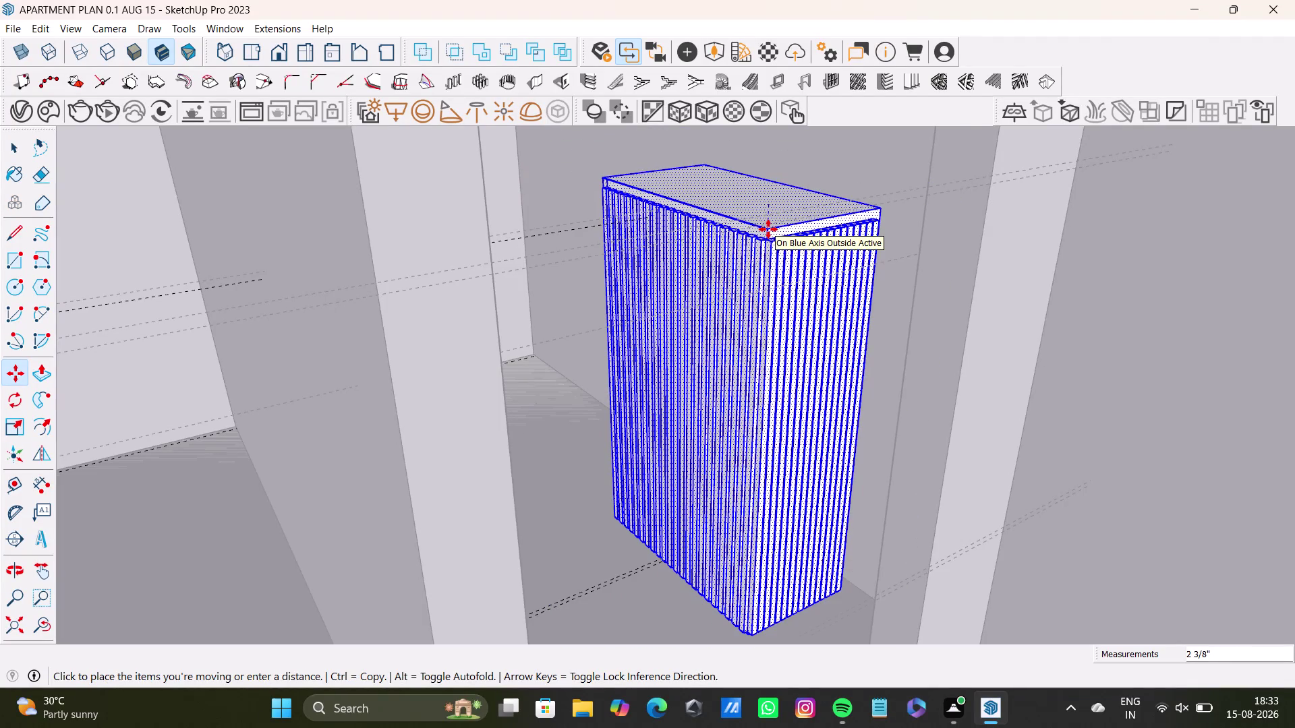
Set the block's height with a blue-axis move, then orbit to see its bottom corner.
key(Up)
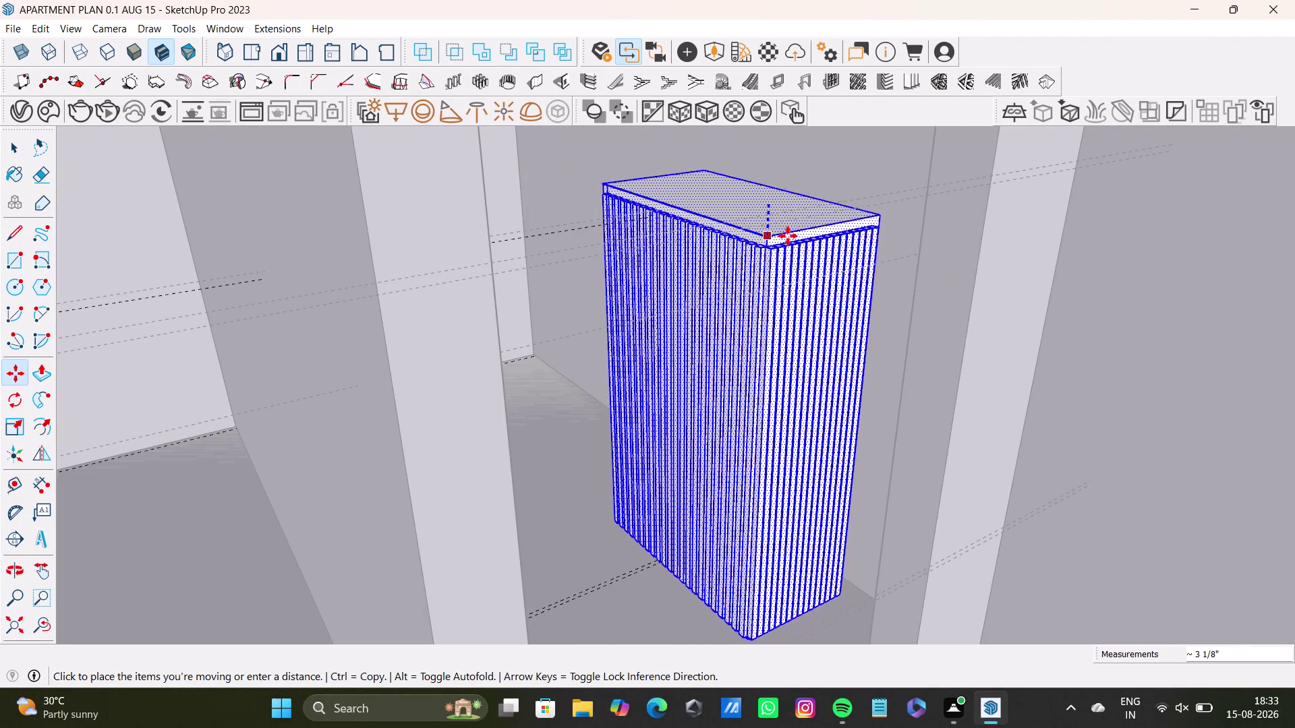
click(789, 248)
middle_drag(792, 342, 765, 583)
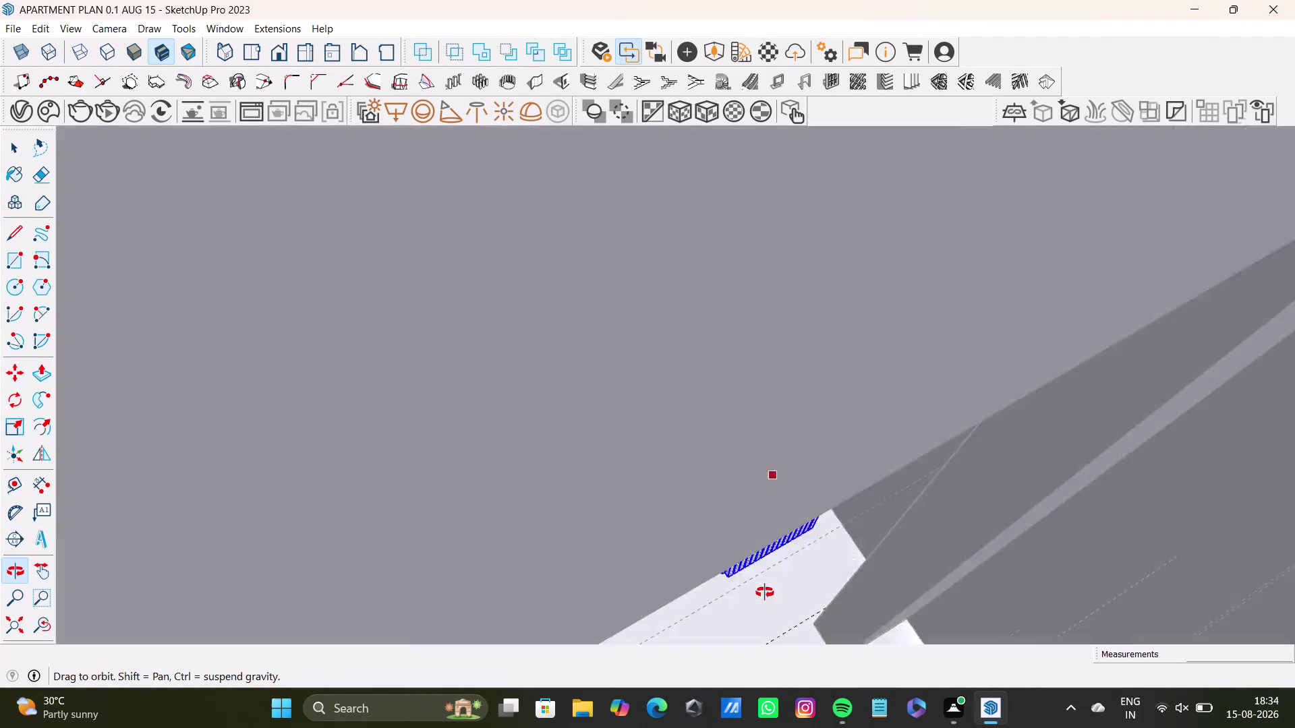
middle_drag(764, 583, 632, 679)
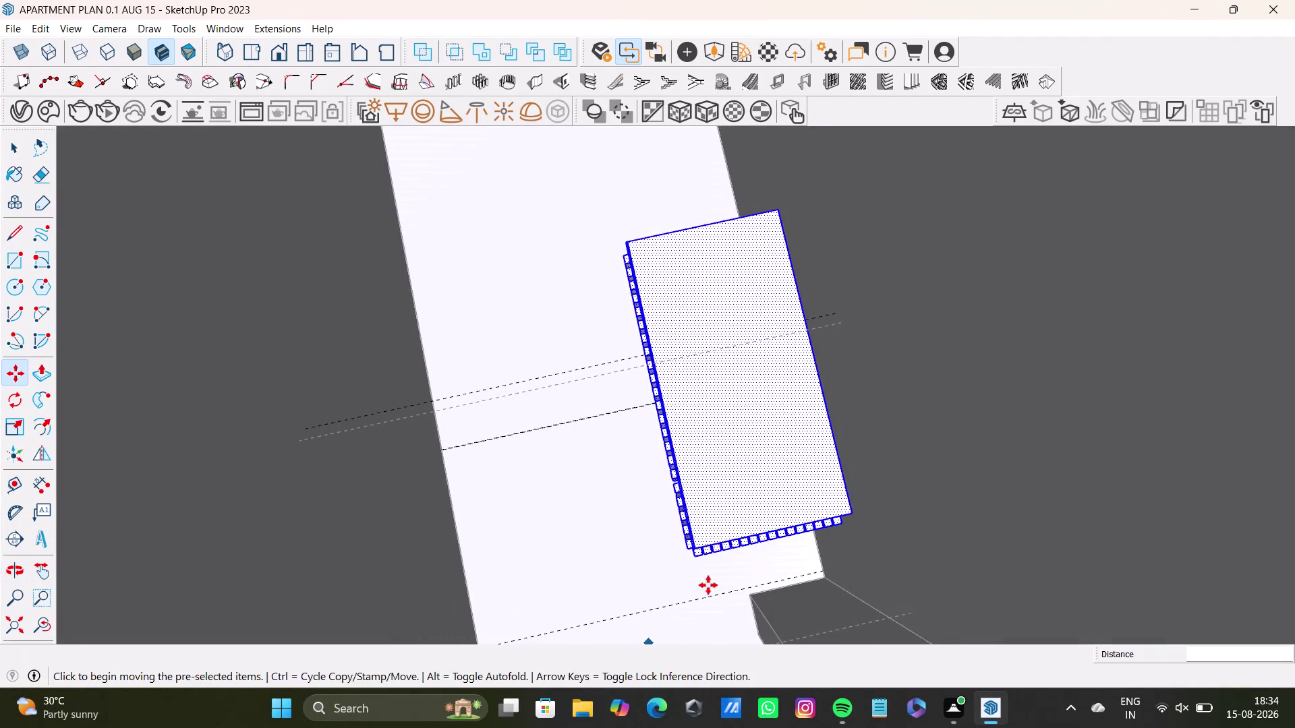
scroll(up, 3)
middle_drag(809, 458, 606, 399)
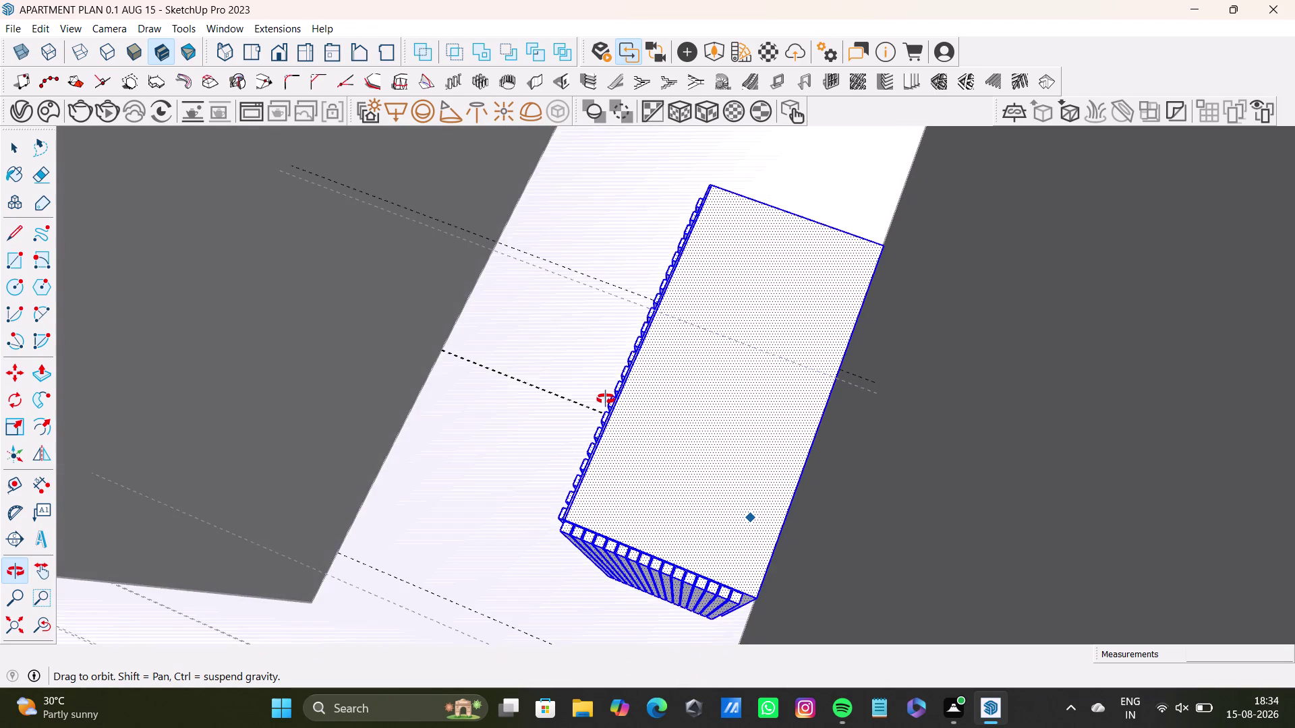
middle_drag(605, 399, 629, 458)
middle_drag(652, 441, 642, 313)
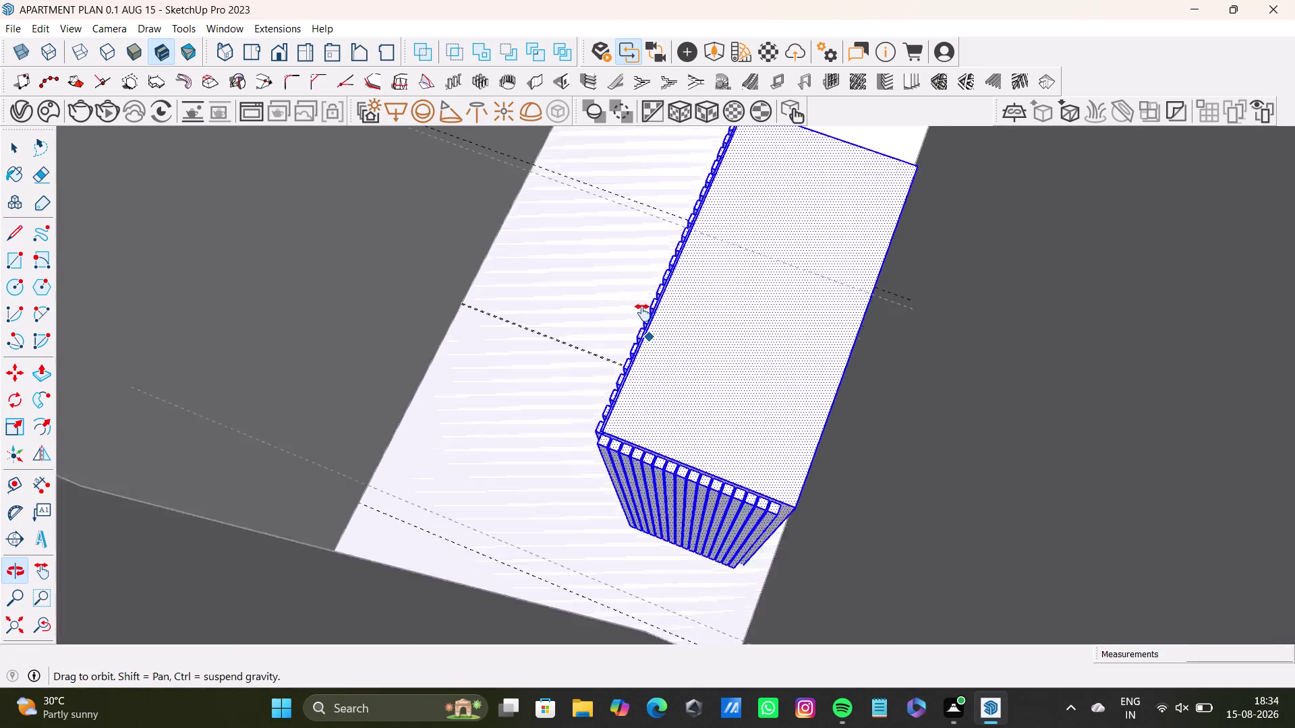
middle_drag(642, 314, 643, 311)
middle_drag(642, 312, 659, 412)
middle_drag(680, 333, 728, 466)
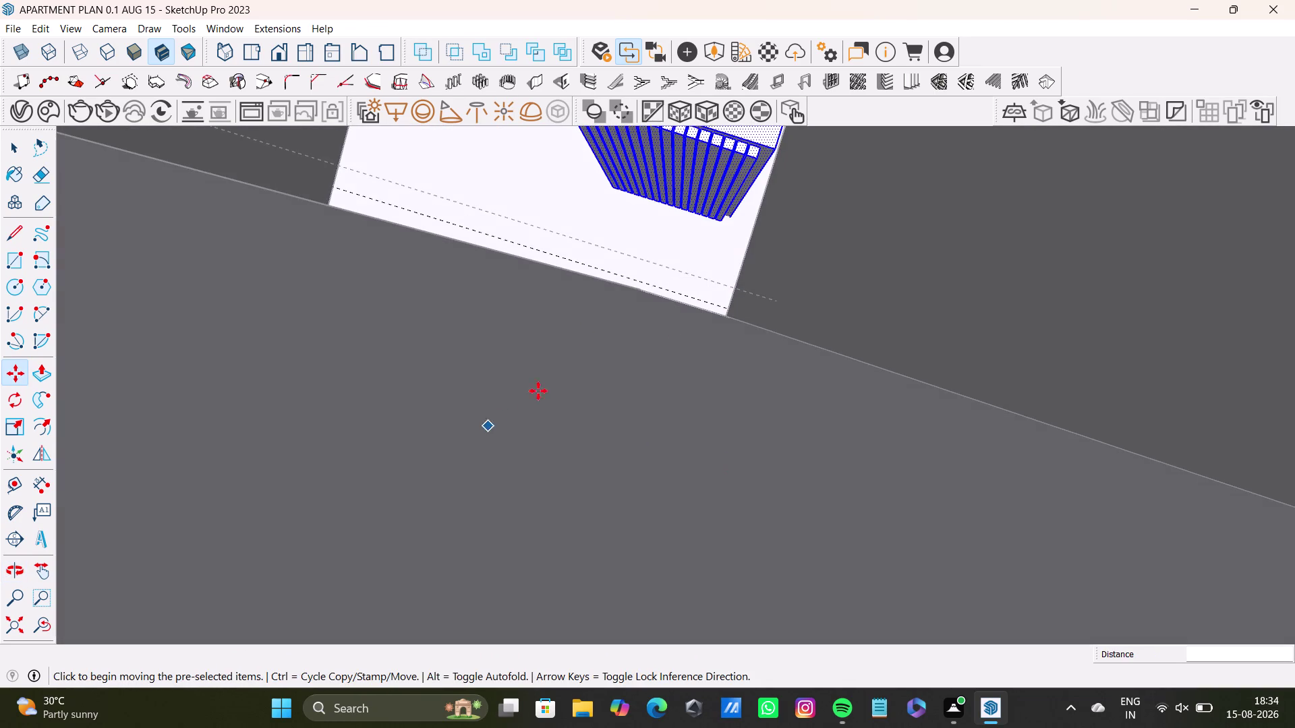
middle_drag(679, 247, 654, 327)
middle_drag(697, 297, 702, 335)
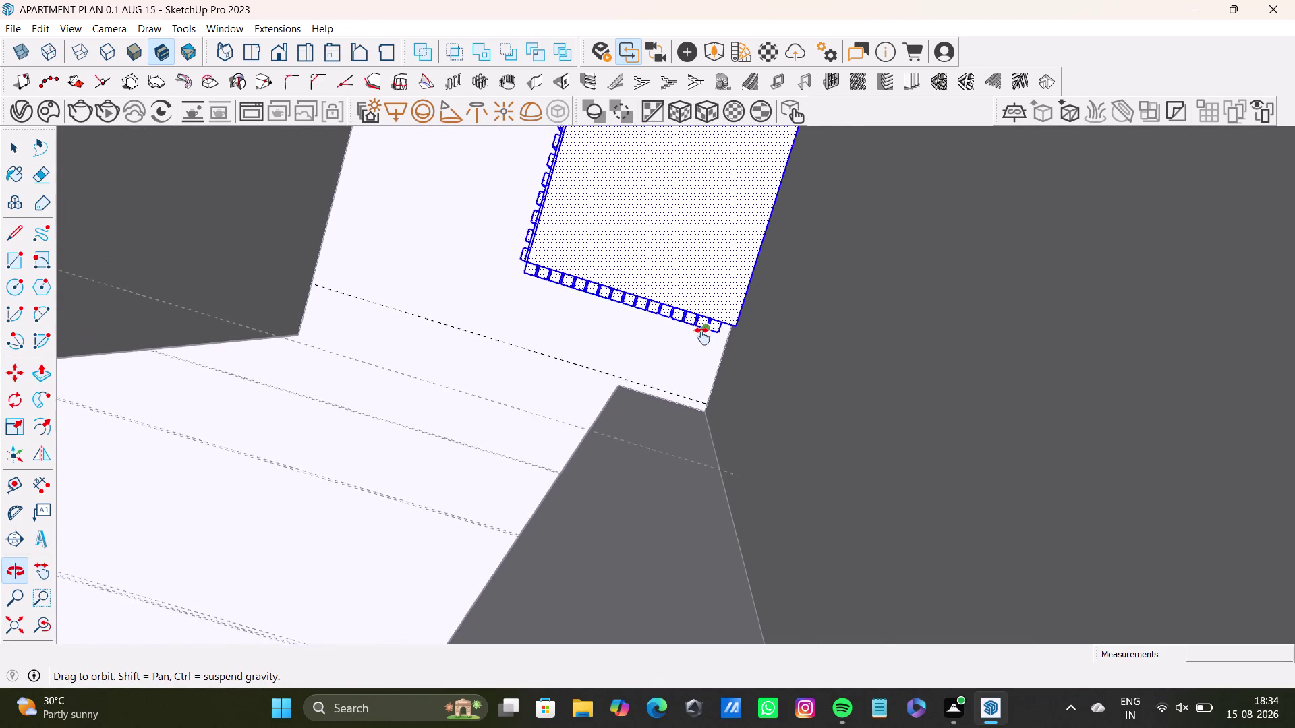
middle_drag(702, 334, 685, 375)
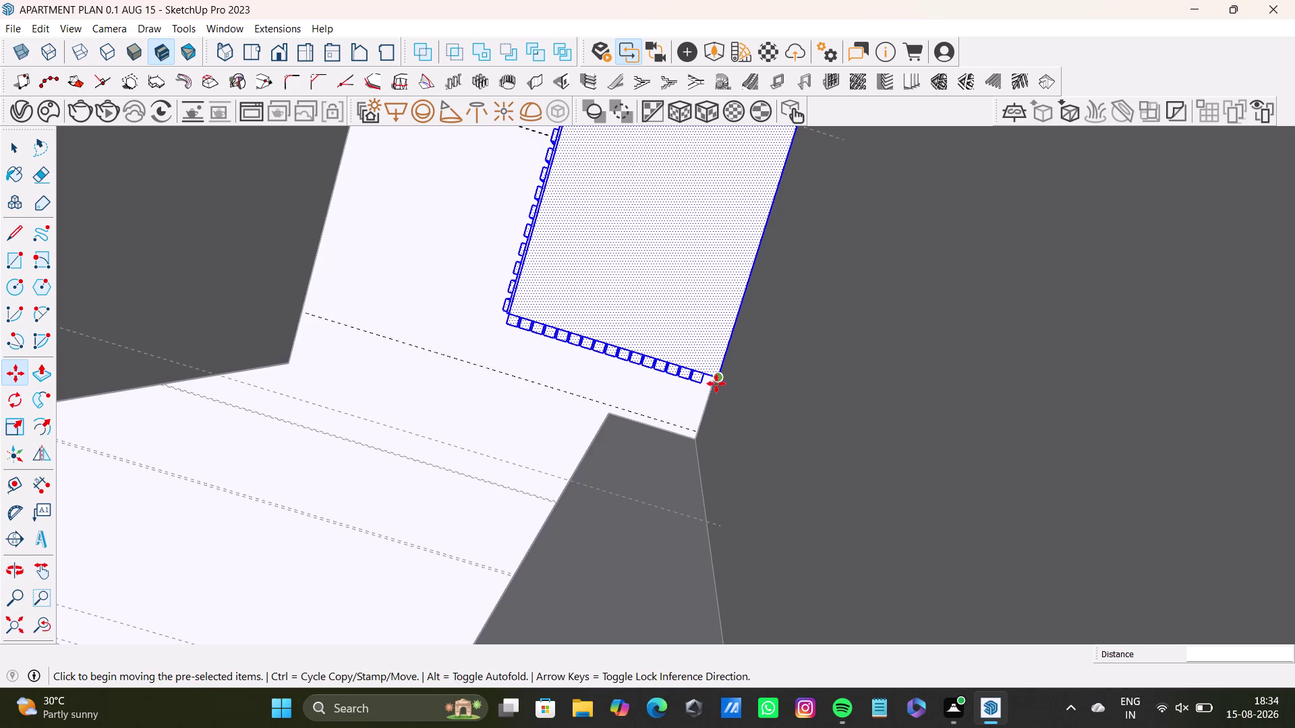
Move the block from its bottom corner onto the floor corner beside the wall.
key(m)
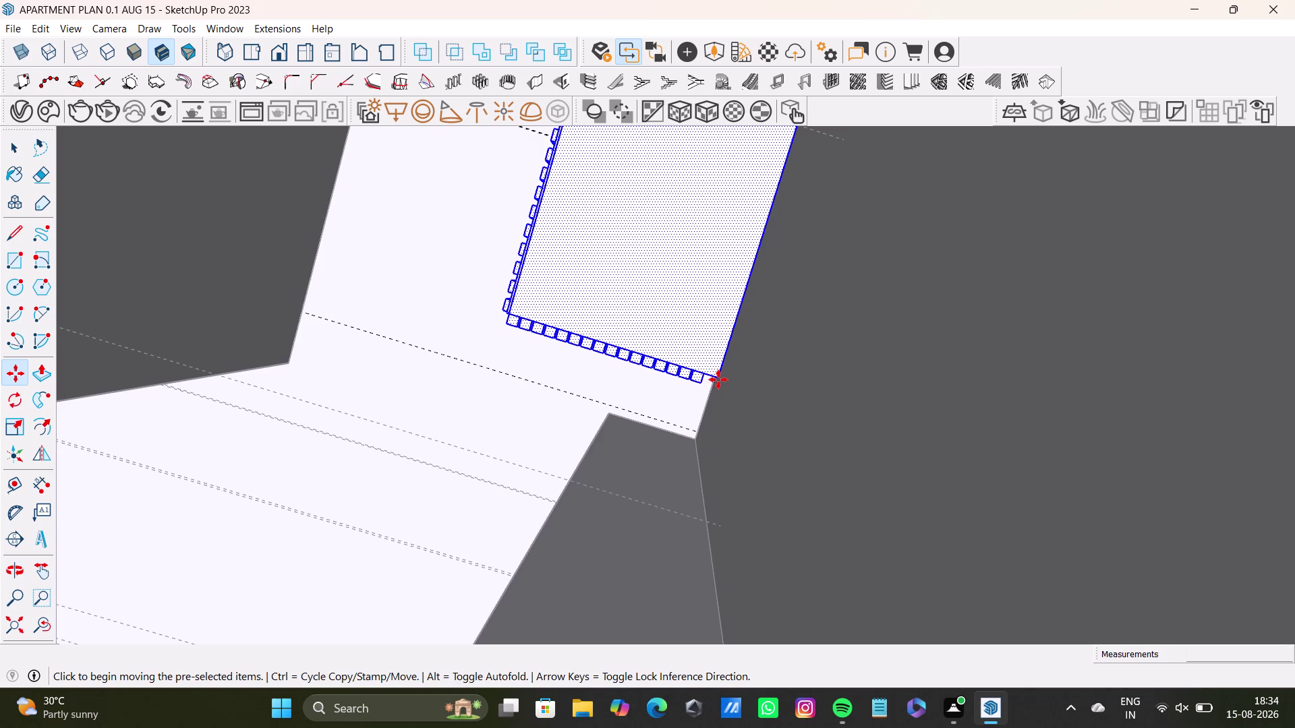
key(Right)
click(718, 380)
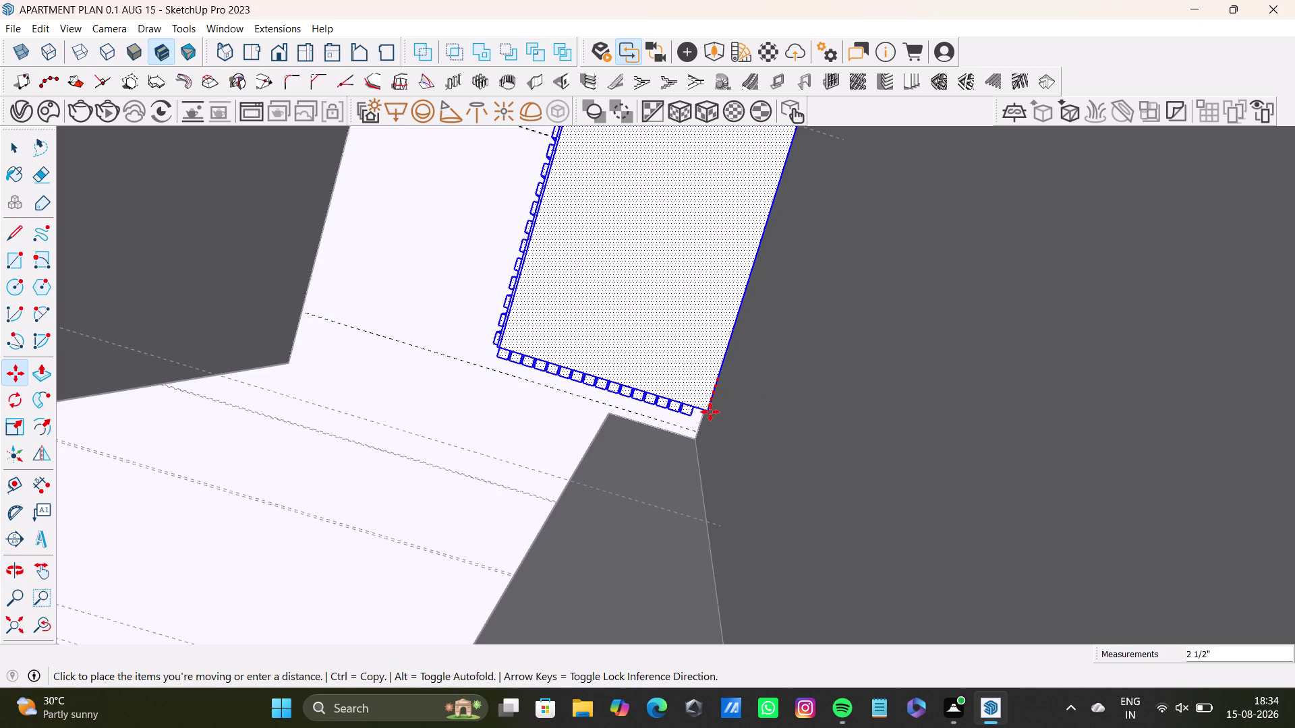
click(708, 435)
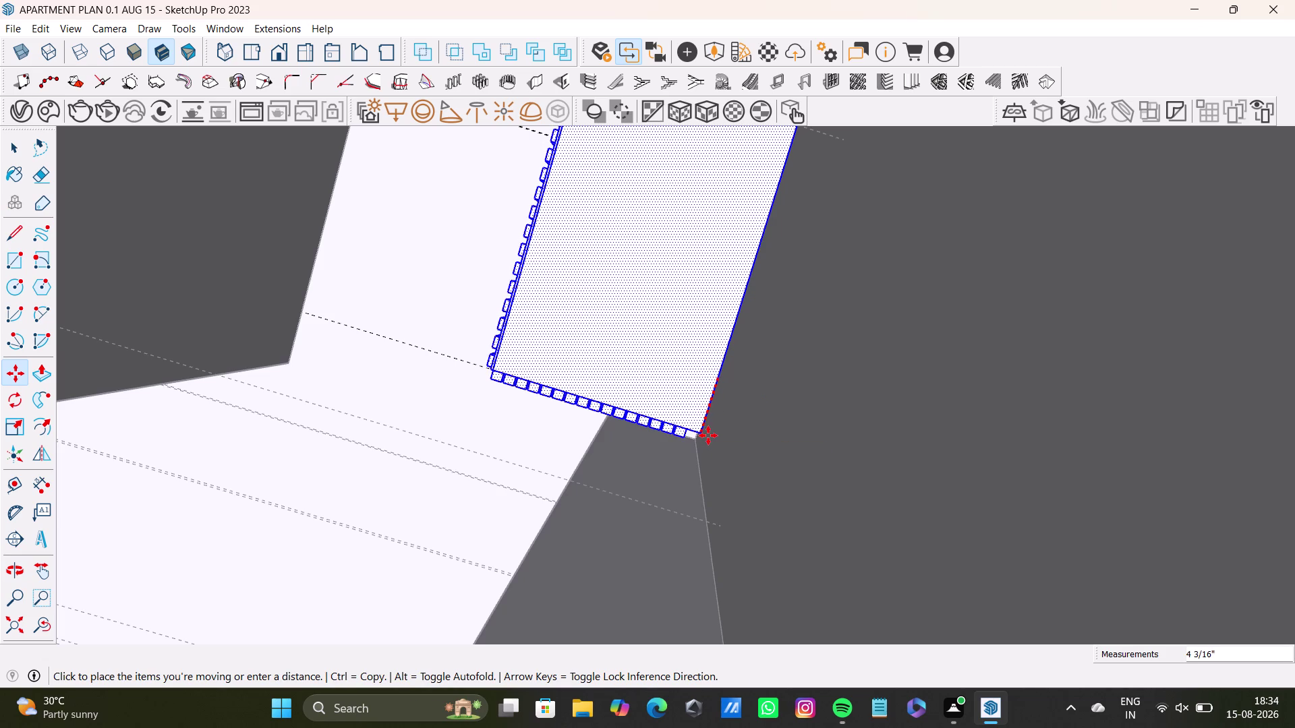
middle_drag(720, 418, 749, 367)
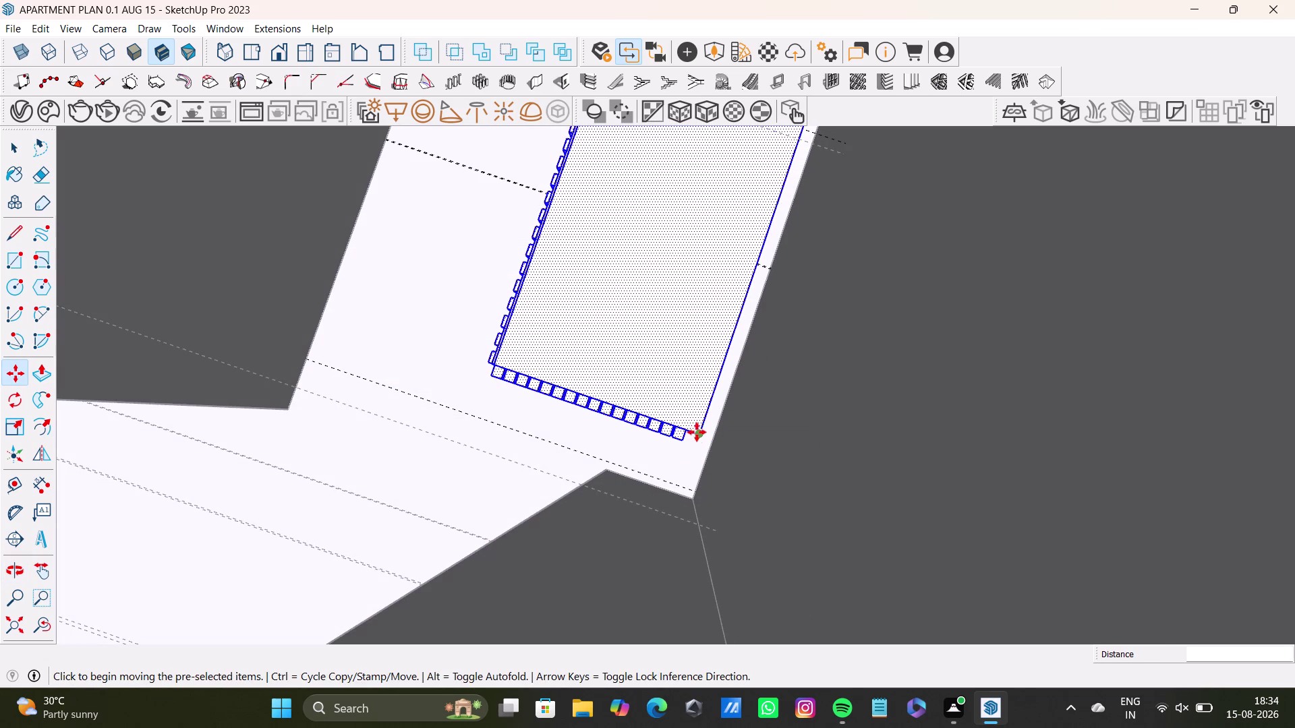
Drag the block further along the floor toward the wall corner and set it down.
drag(702, 436, 692, 481)
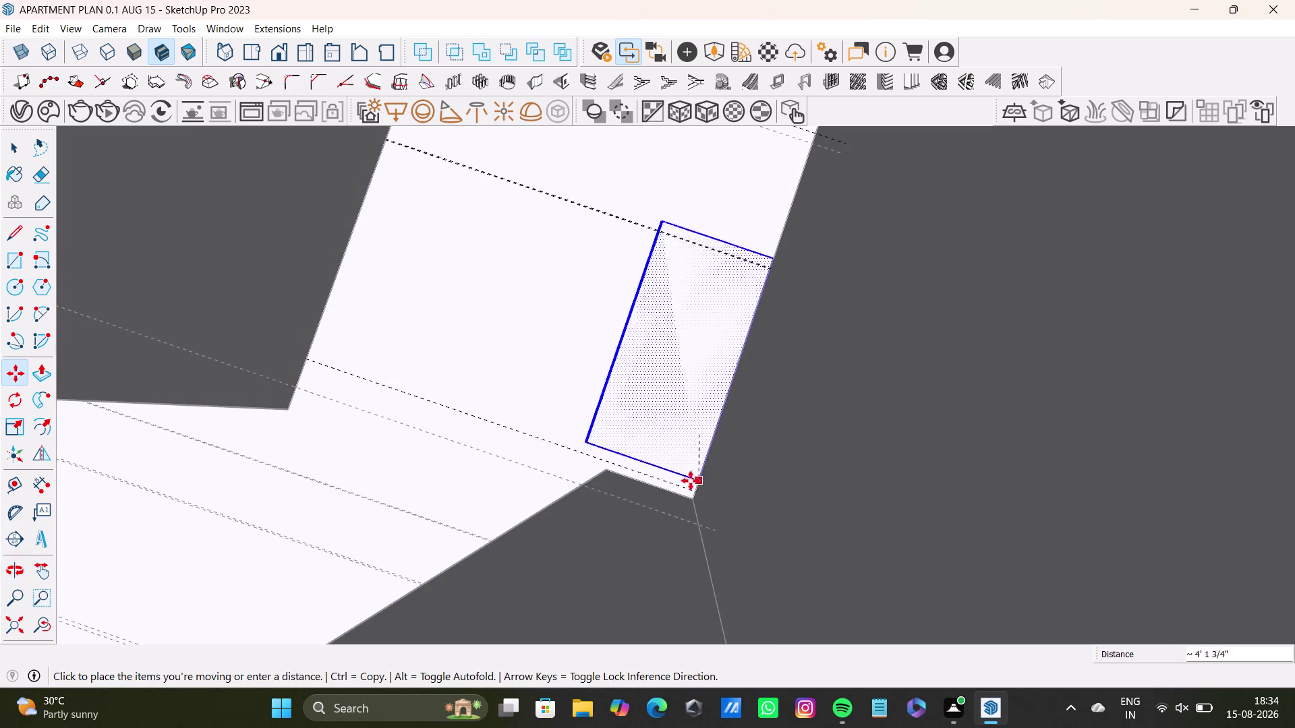
drag(692, 481, 690, 481)
middle_drag(694, 475, 879, 389)
middle_drag(605, 466, 825, 422)
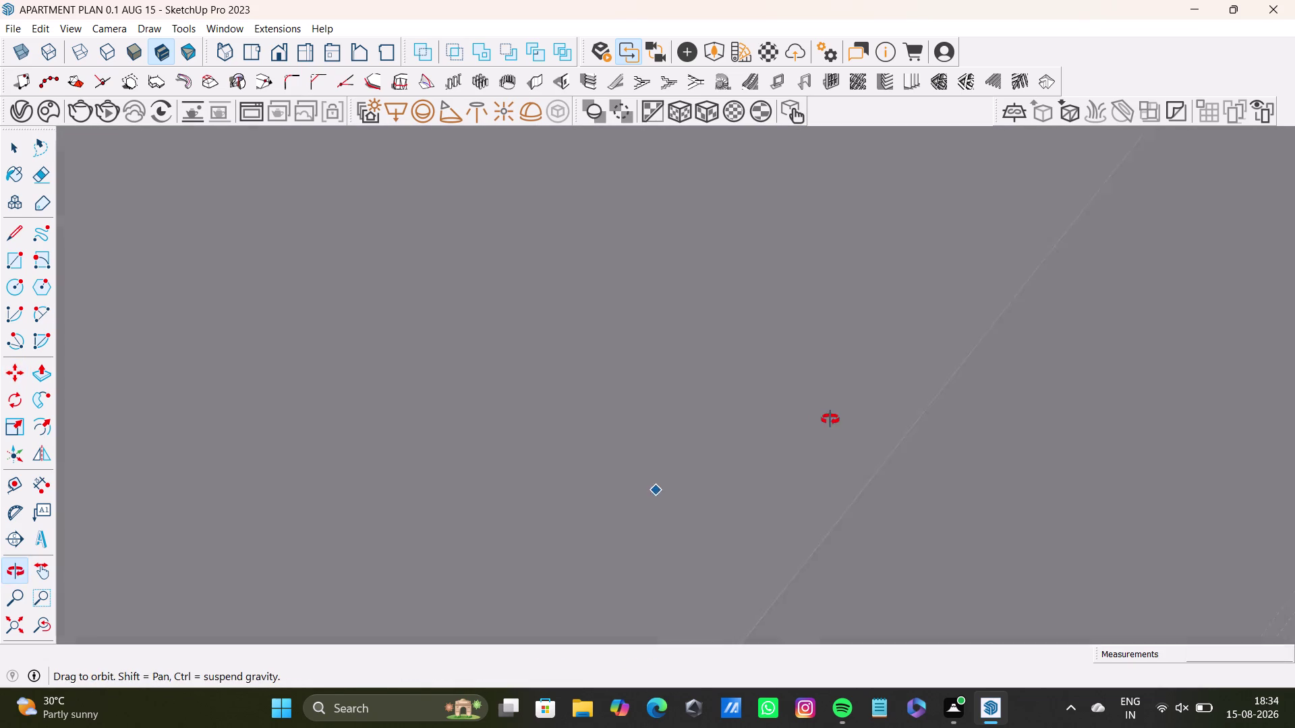
middle_drag(826, 422, 835, 417)
click(40, 620)
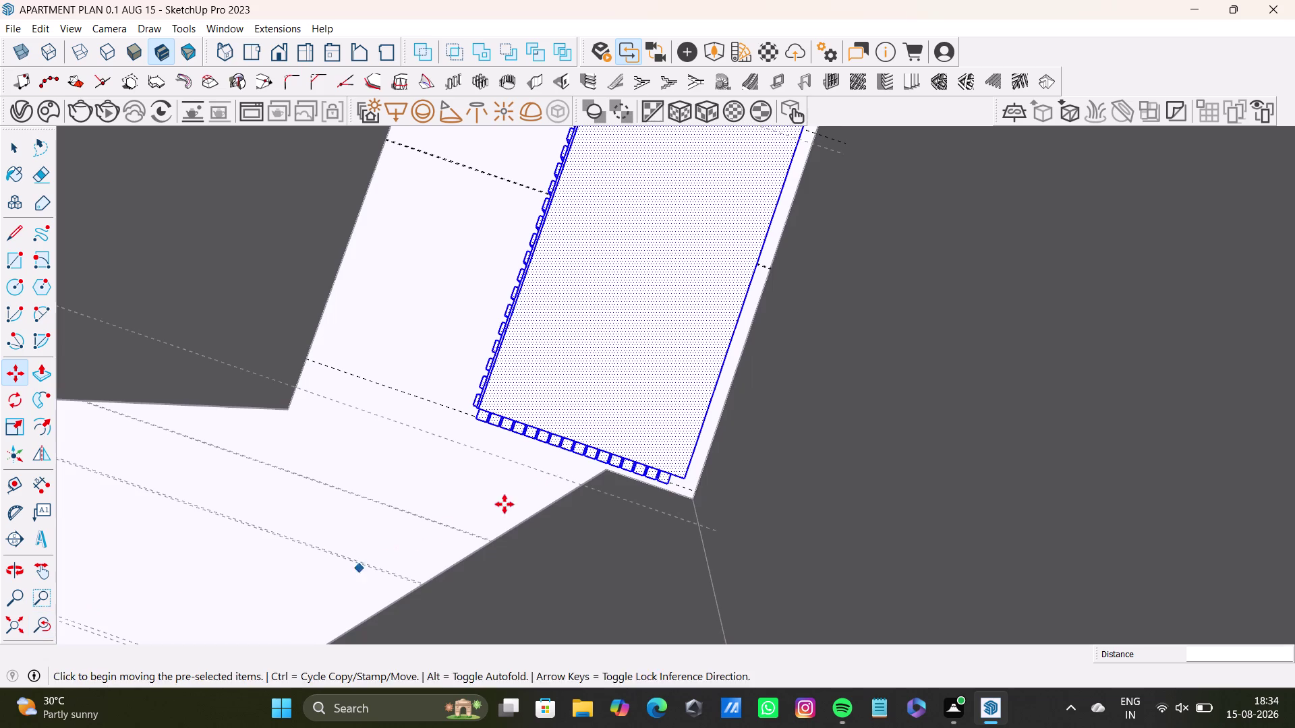
Move the block's corner to snap onto the wall edge endpoint.
middle_drag(567, 472, 954, 461)
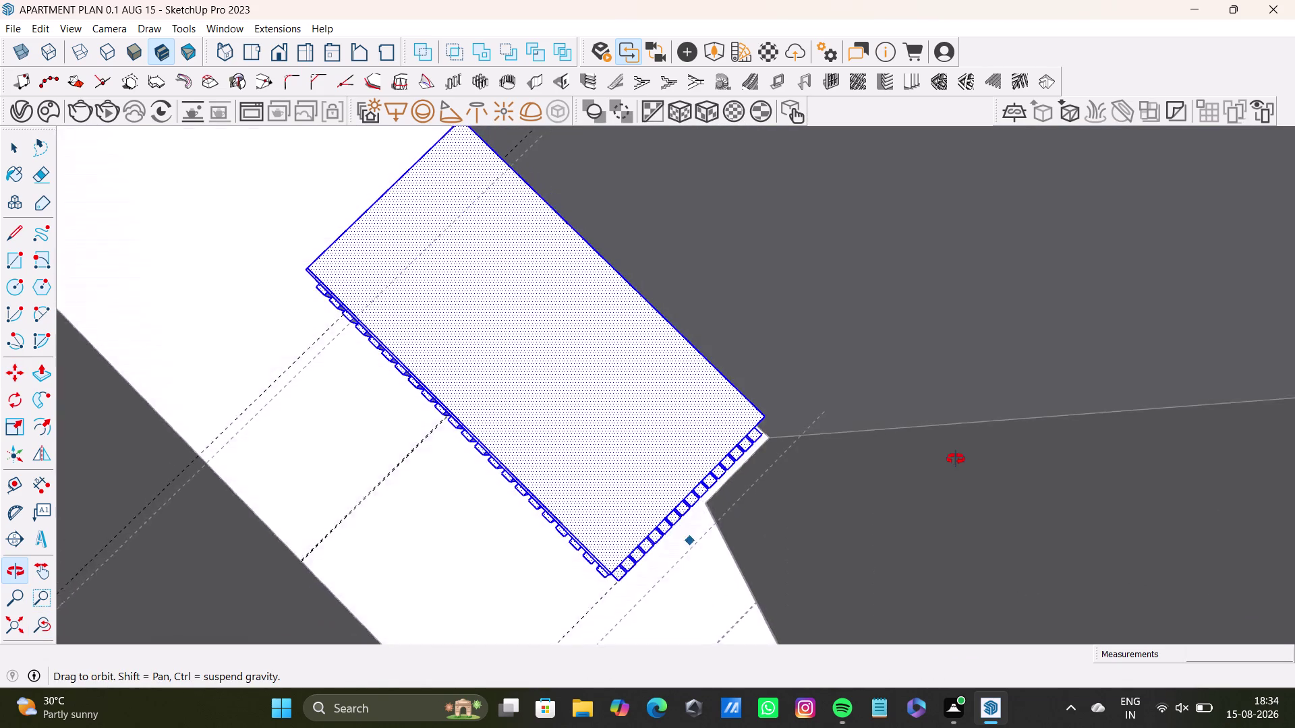
middle_drag(954, 461, 959, 453)
scroll(up, 3)
middle_drag(739, 448, 692, 495)
key(m)
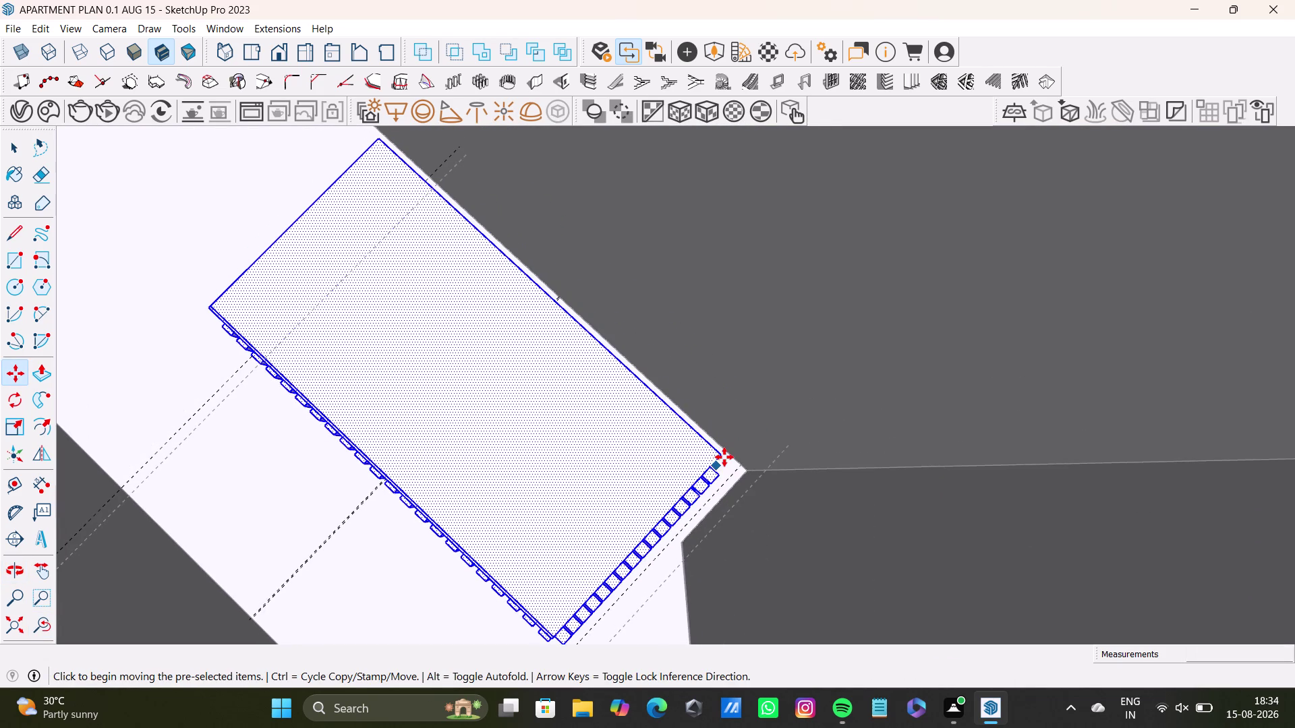
click(724, 457)
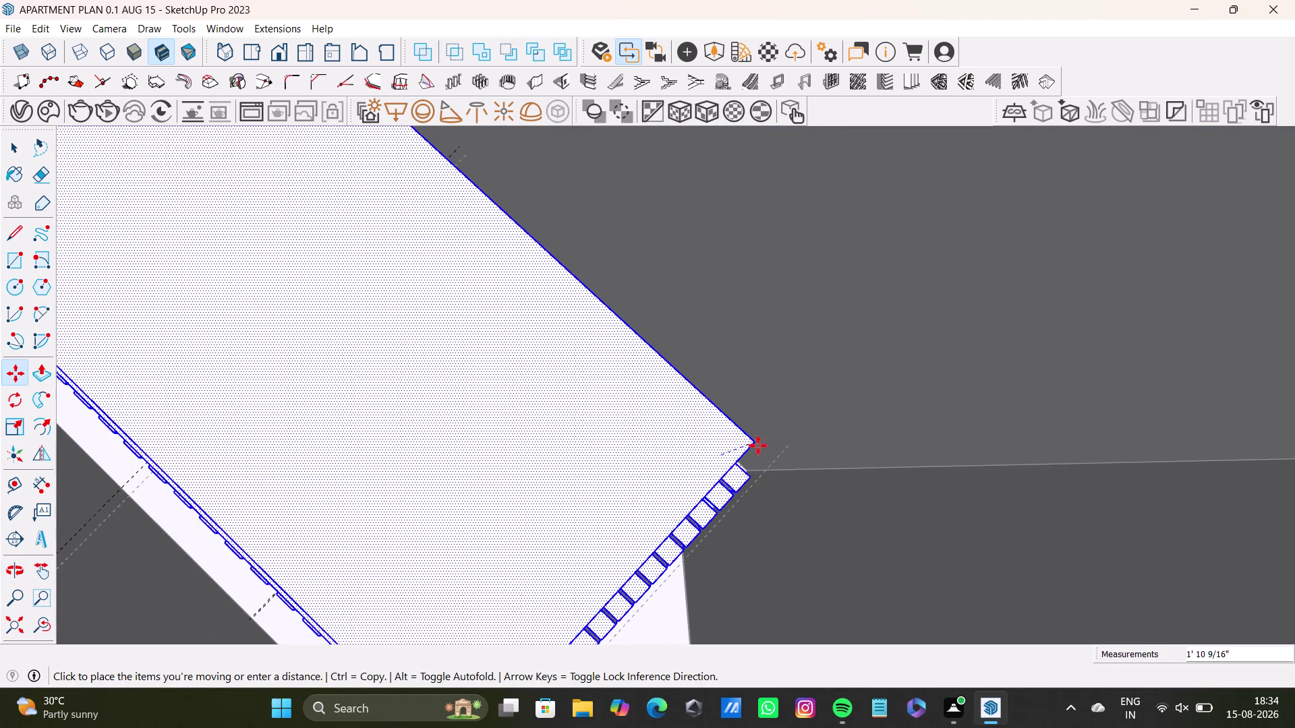
click(778, 450)
Orbit around the wall junction to check the block's alignment.
middle_drag(731, 503, 347, 428)
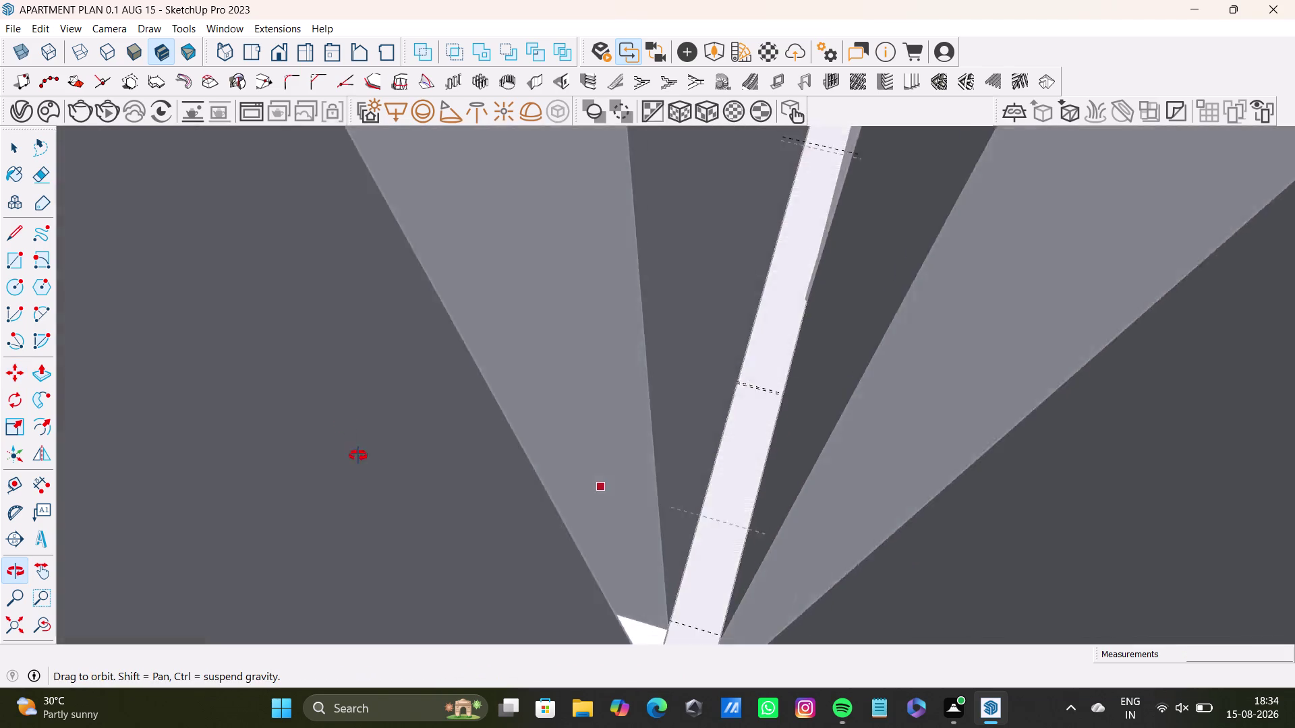
middle_drag(346, 428, 416, 598)
scroll(up, 3)
middle_drag(681, 477, 669, 476)
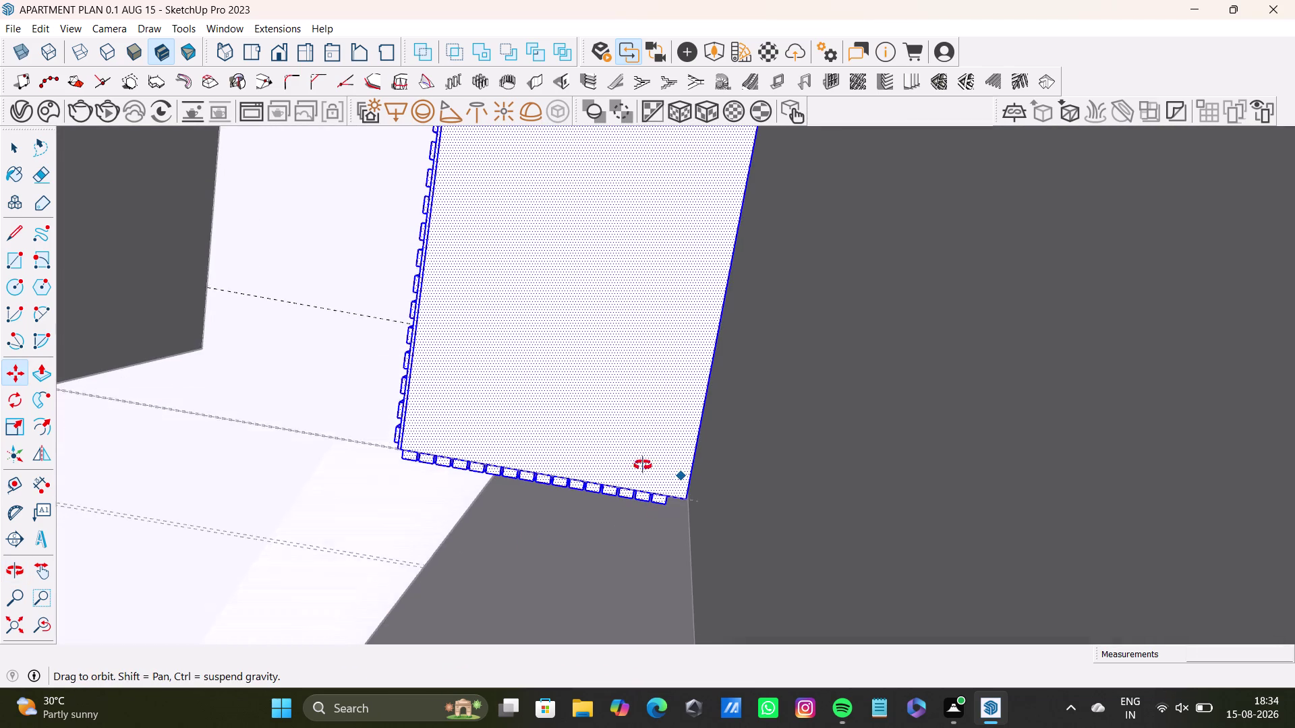
middle_drag(669, 476, 467, 432)
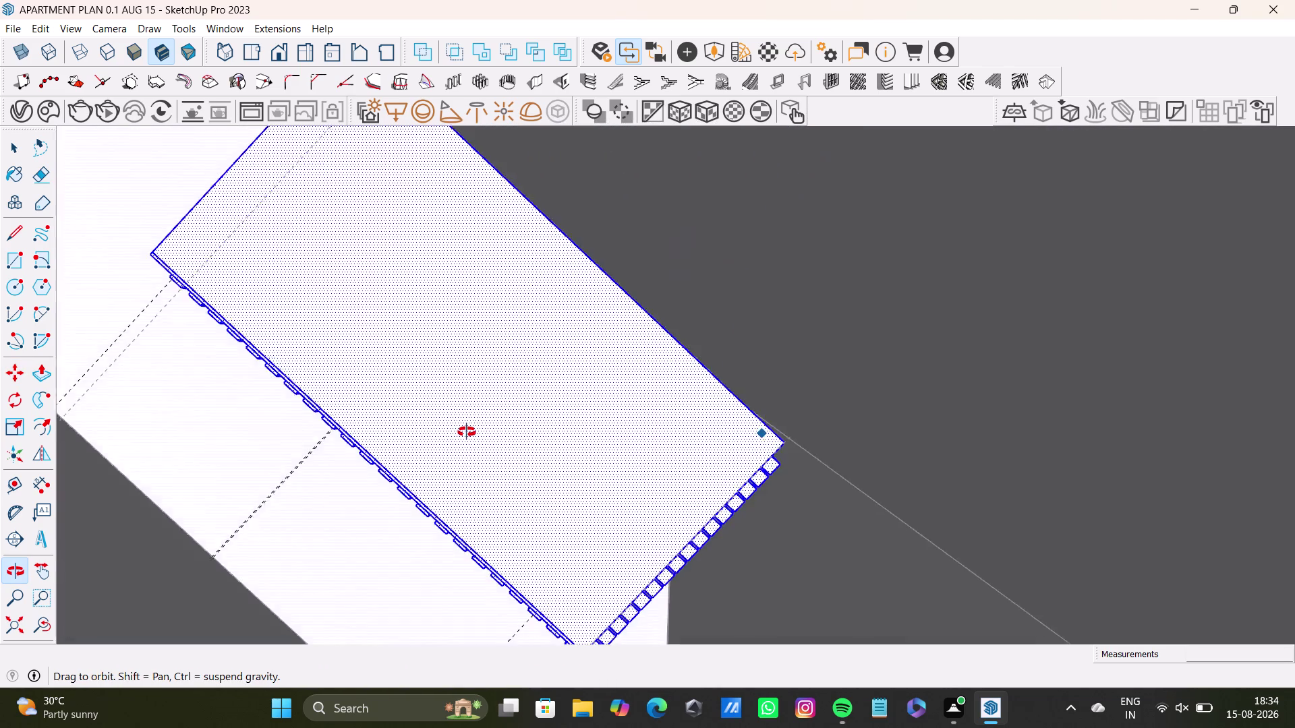
middle_drag(467, 433, 467, 406)
scroll(up, 3)
middle_drag(704, 448, 643, 499)
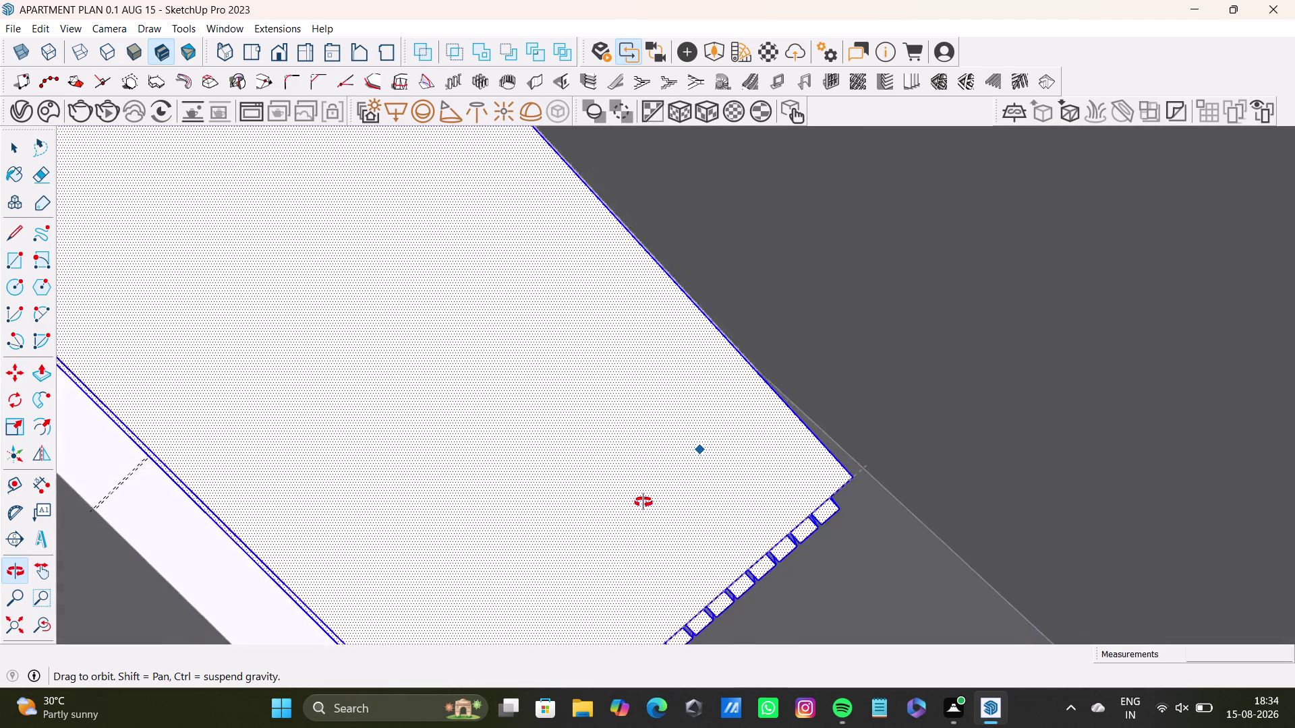
middle_drag(643, 499, 643, 510)
scroll(left, 3)
scroll(down, 3)
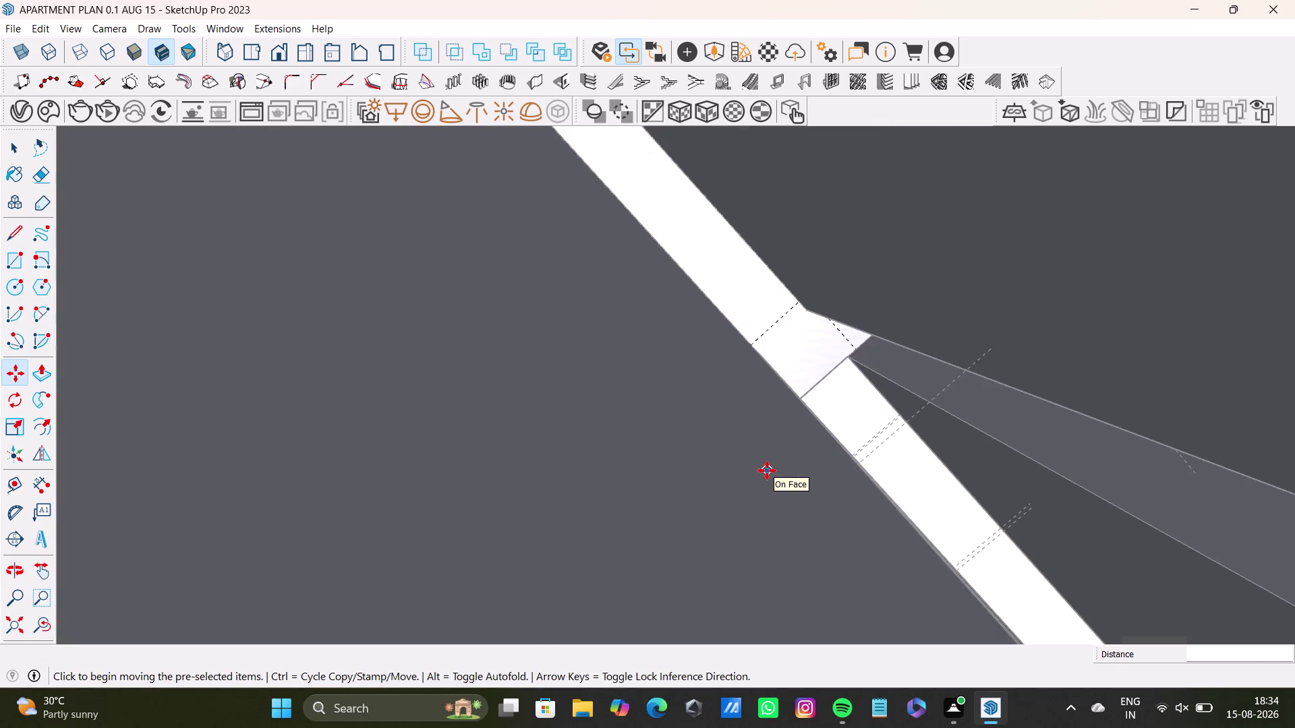
click(44, 626)
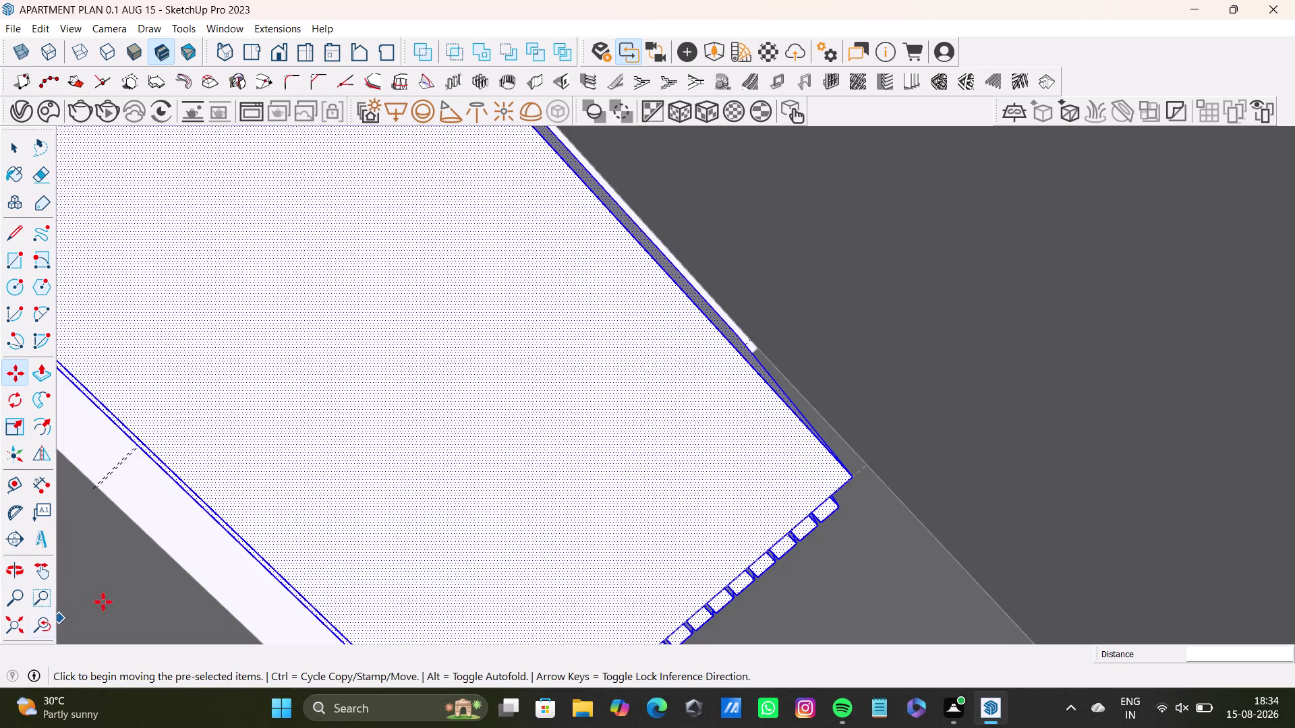
Pick up the block by its corner and place it along the inferred axis.
key(m)
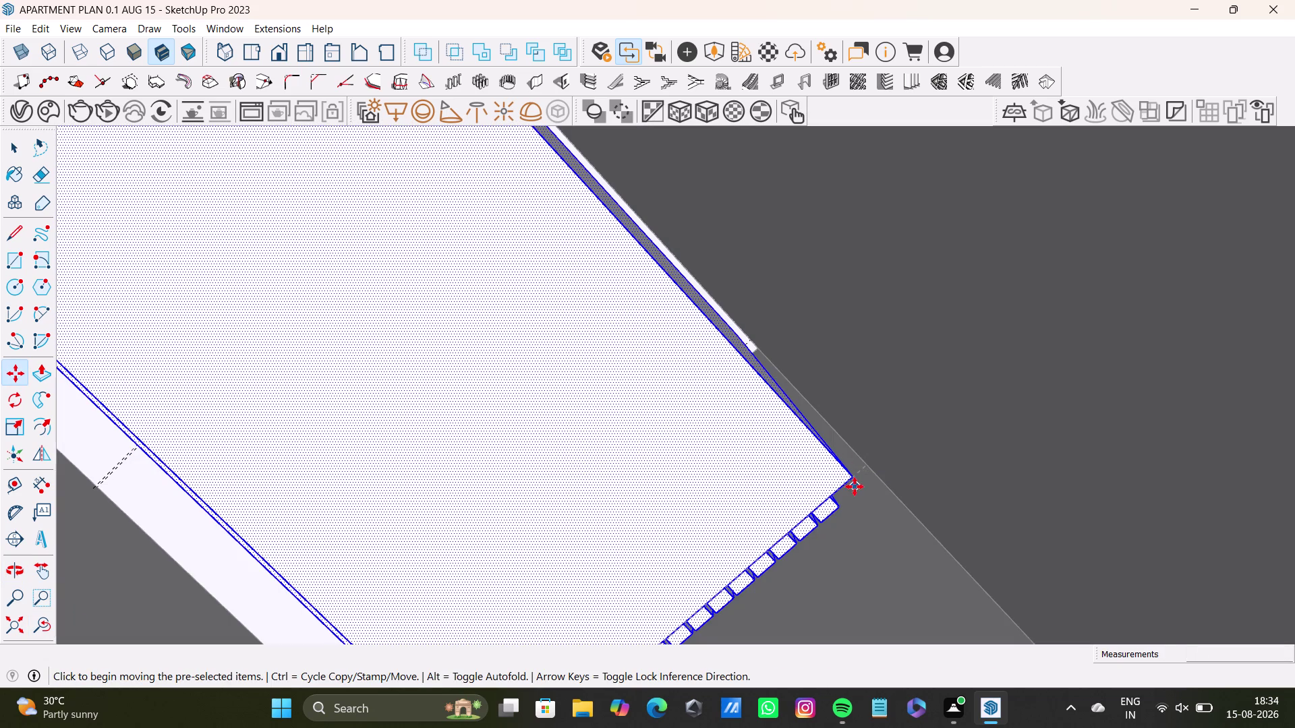
key(Up)
click(855, 482)
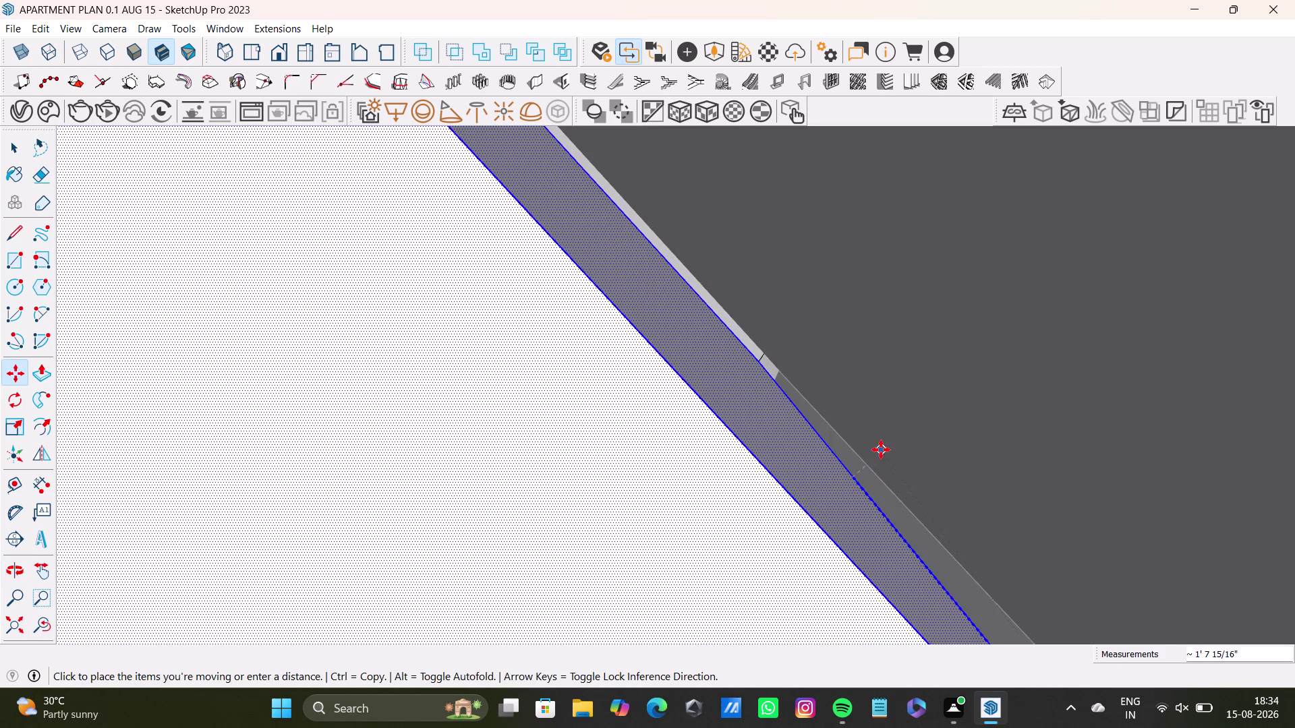
key(Right)
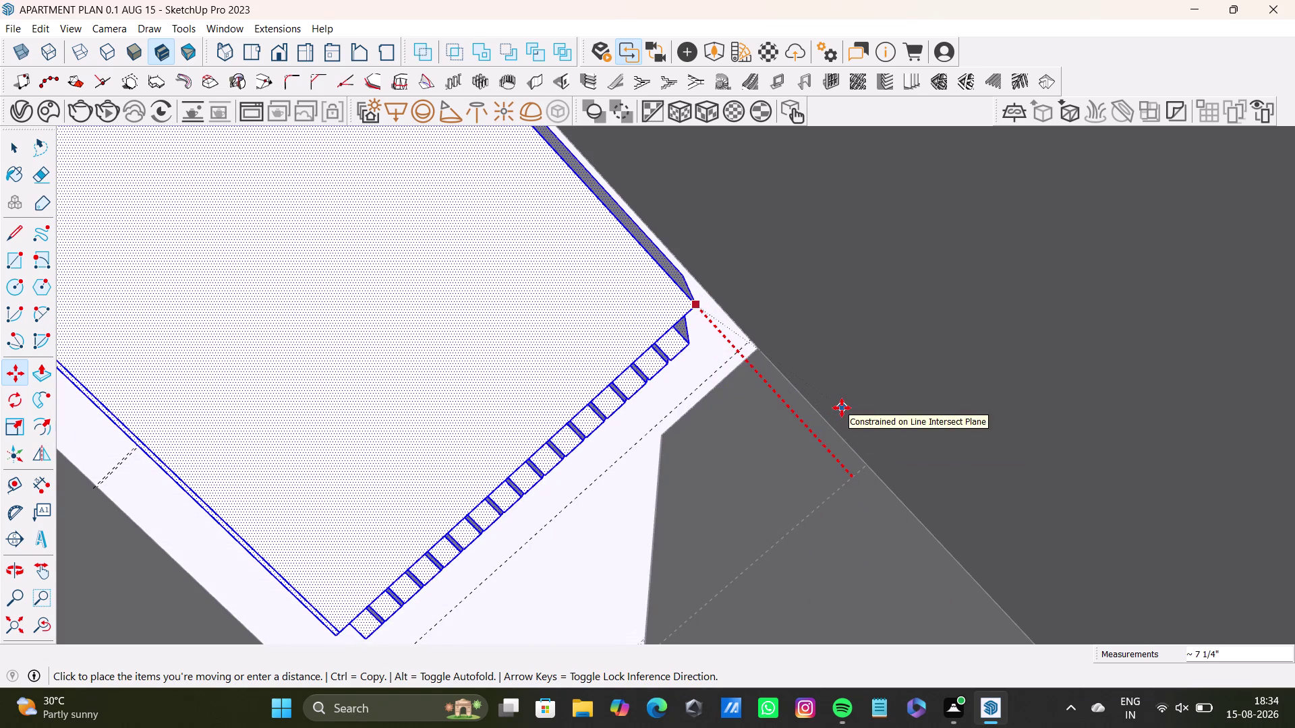
key(Left)
click(848, 398)
scroll(down, 3)
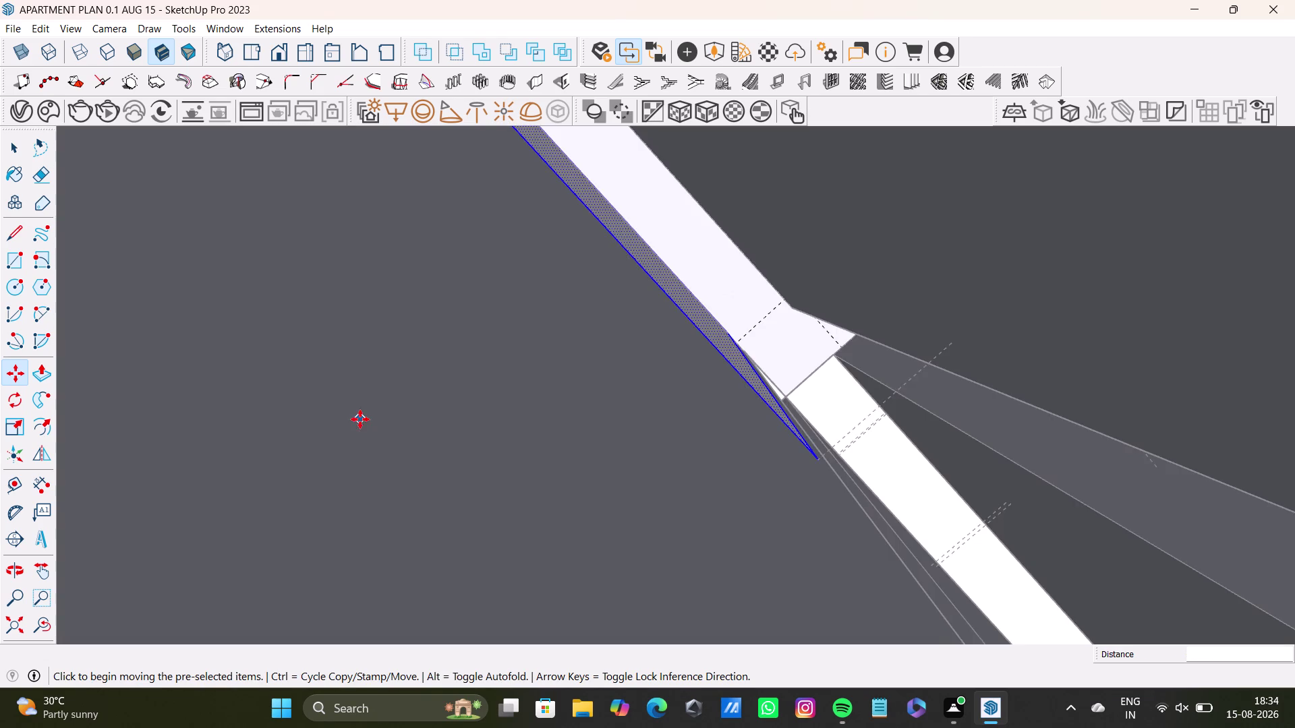
scroll(down, 3)
click(46, 626)
Orbit around the block to confirm it fits between the two tall panels.
middle_drag(422, 441, 636, 310)
middle_drag(437, 499, 698, 288)
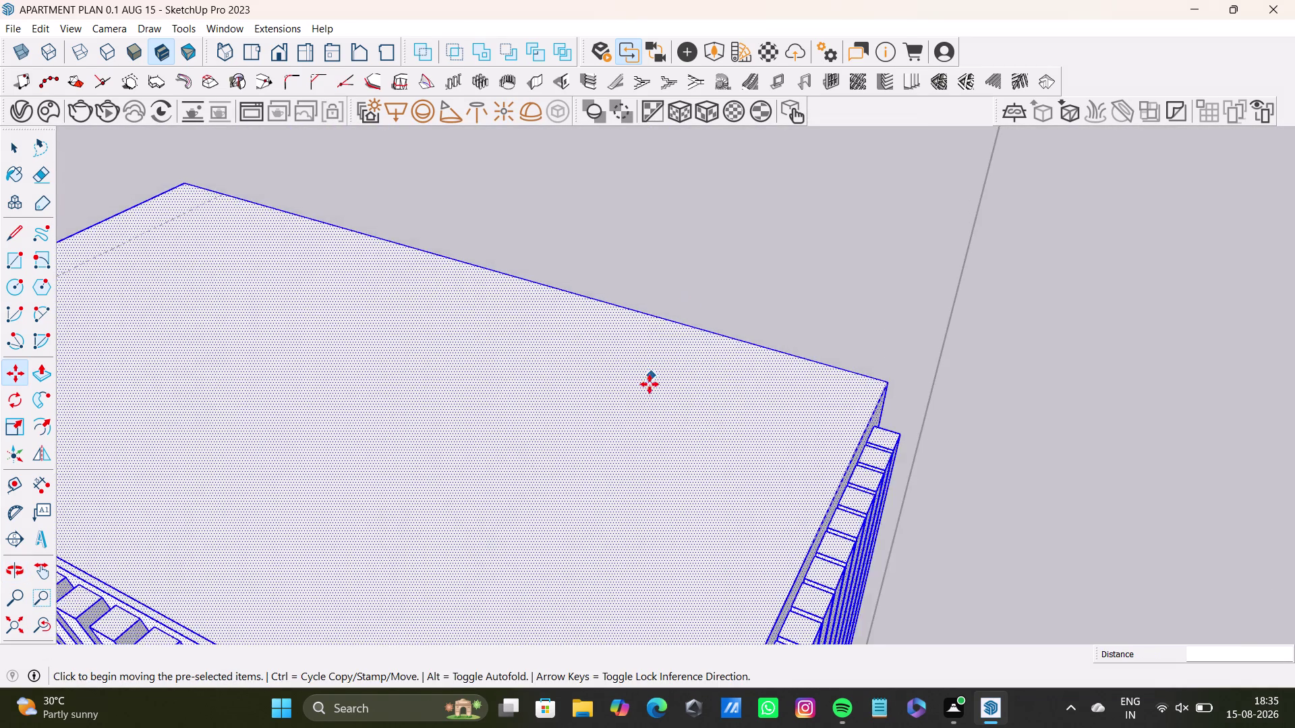
scroll(down, 3)
middle_drag(652, 408, 766, 254)
scroll(down, 3)
middle_drag(691, 360, 695, 335)
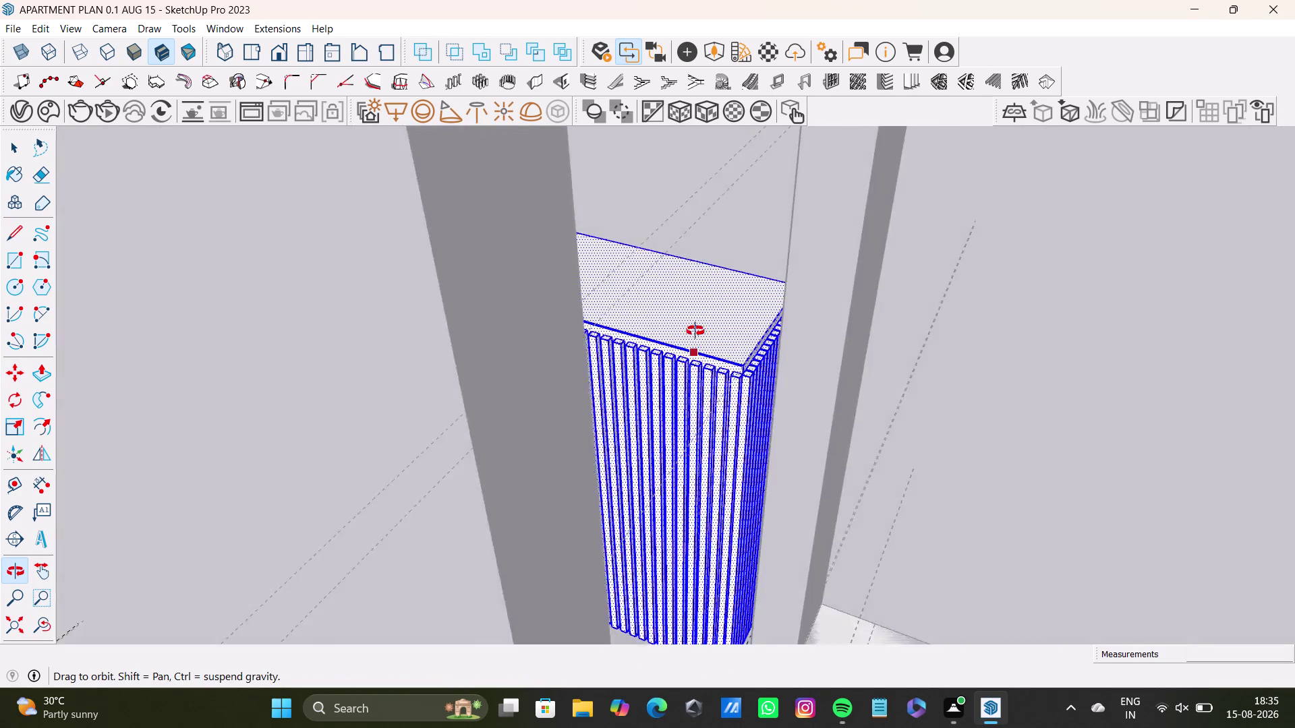
middle_drag(695, 336, 492, 288)
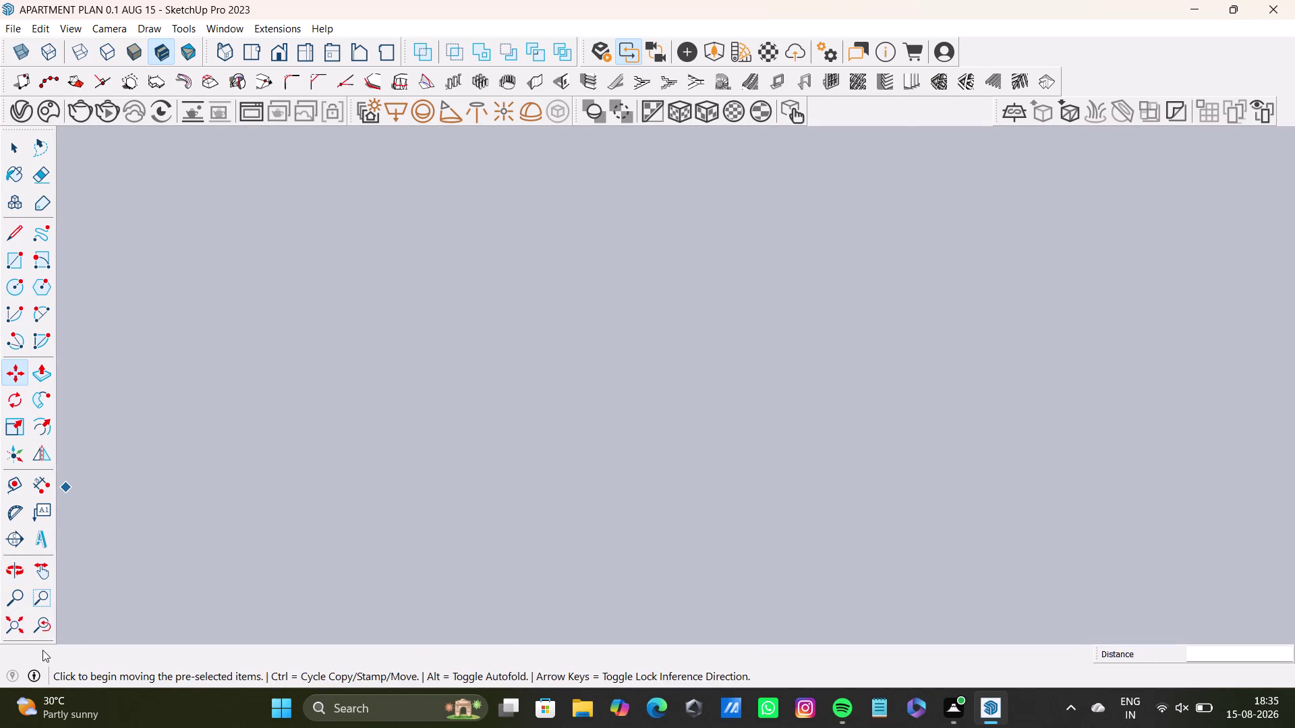
click(44, 629)
key(space)
Push/Pull the thin wall panel's face until it meets the fluted block's side.
click(801, 378)
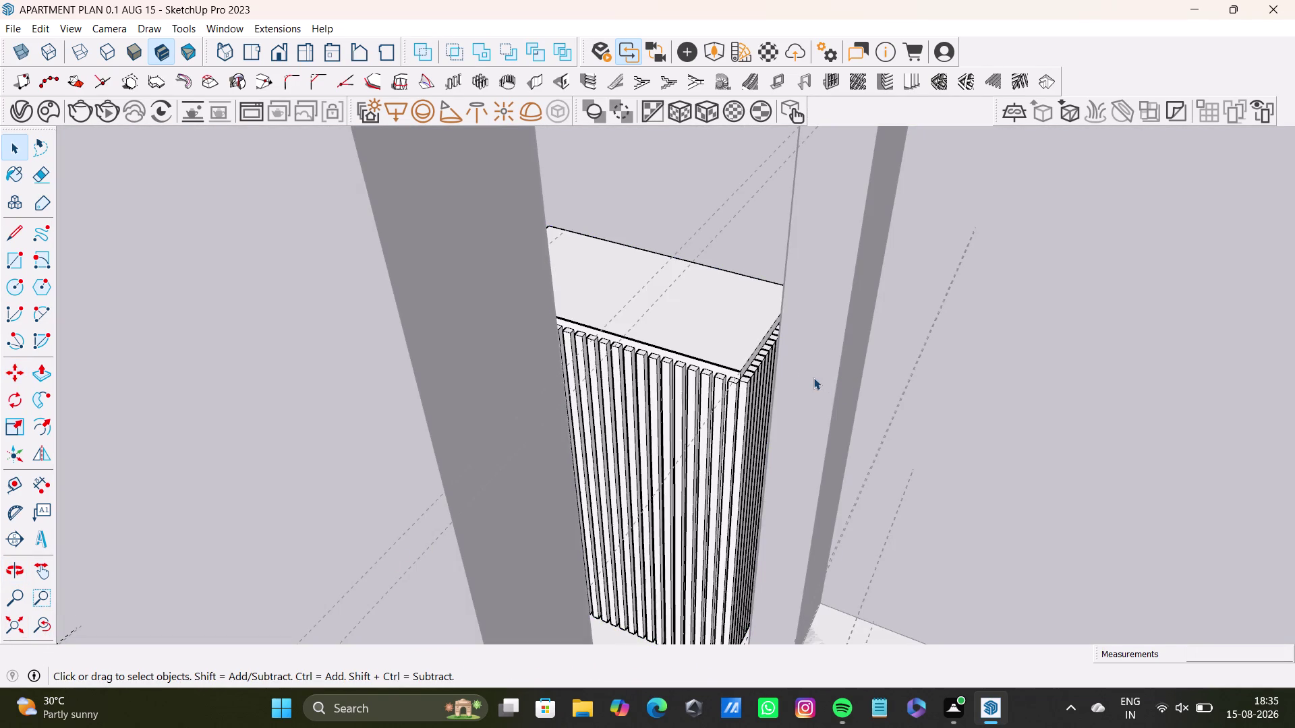
triple_click(814, 377)
click(814, 378)
double_click(813, 378)
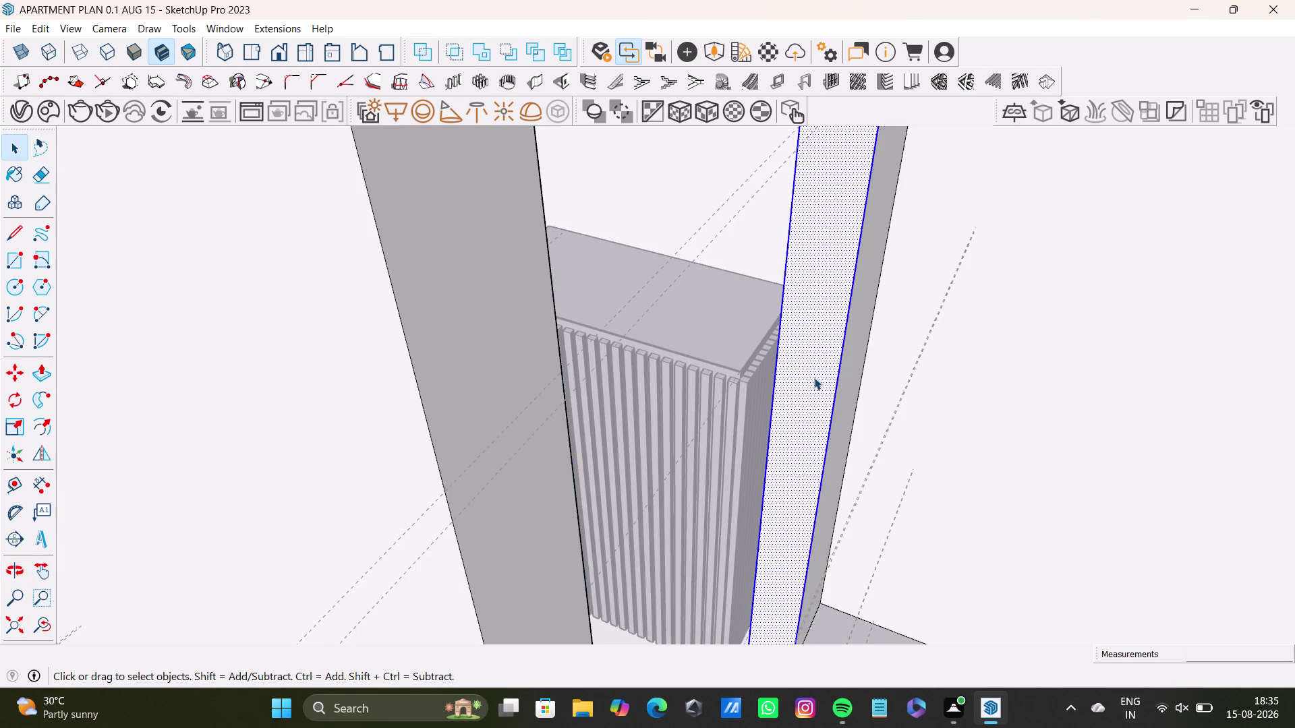
key(p)
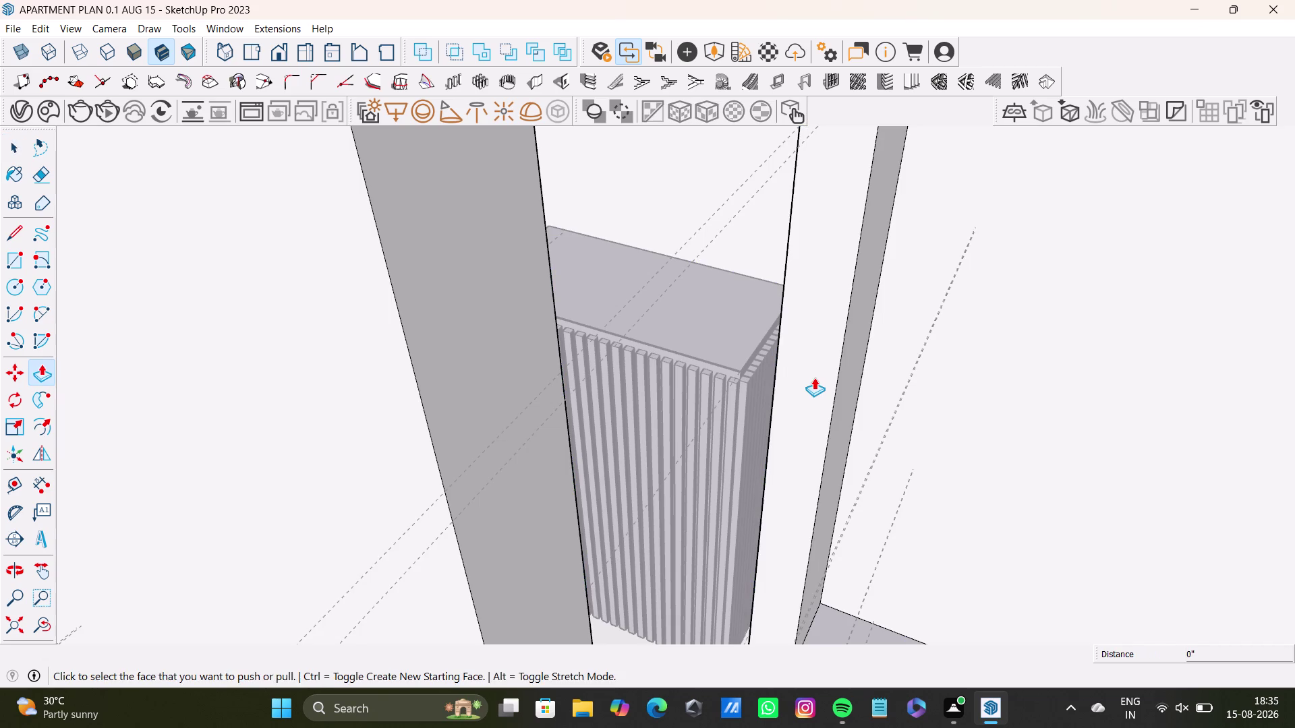
drag(814, 378, 789, 408)
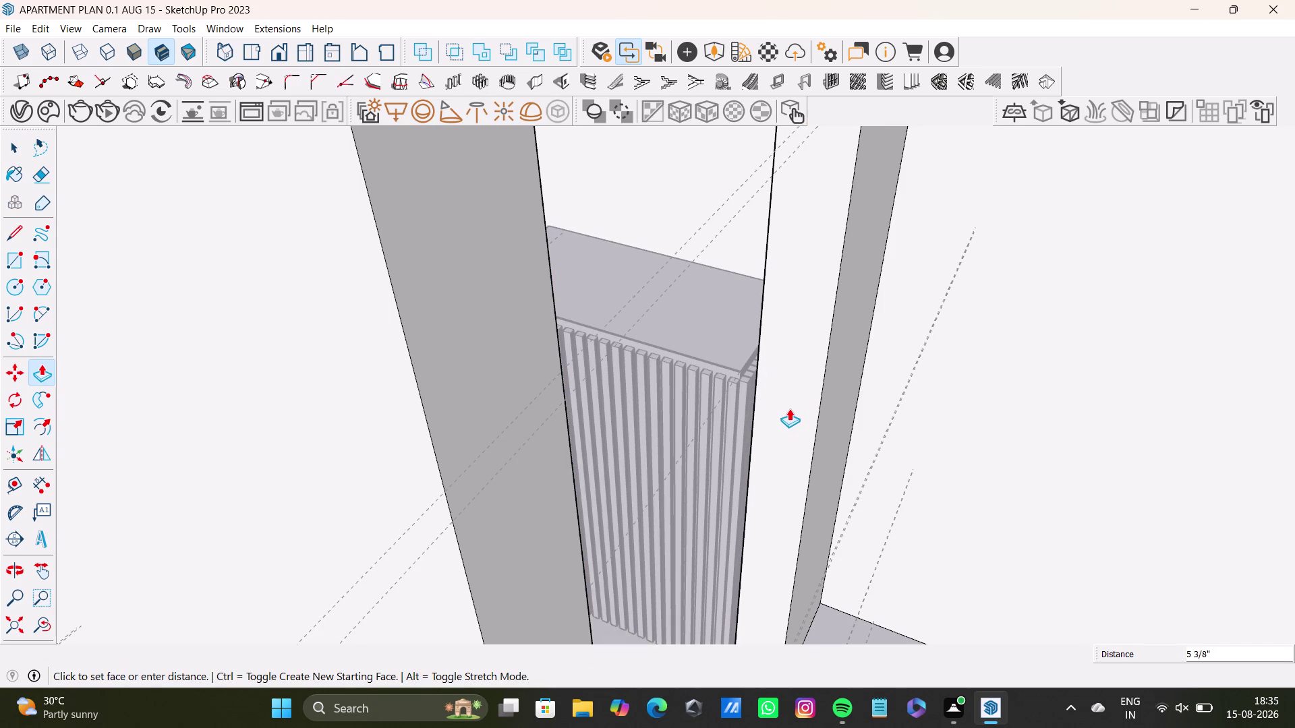
drag(789, 408, 778, 415)
Orbit over the room and ring, then down to the block's side.
scroll(down, 3)
middle_drag(773, 413, 775, 413)
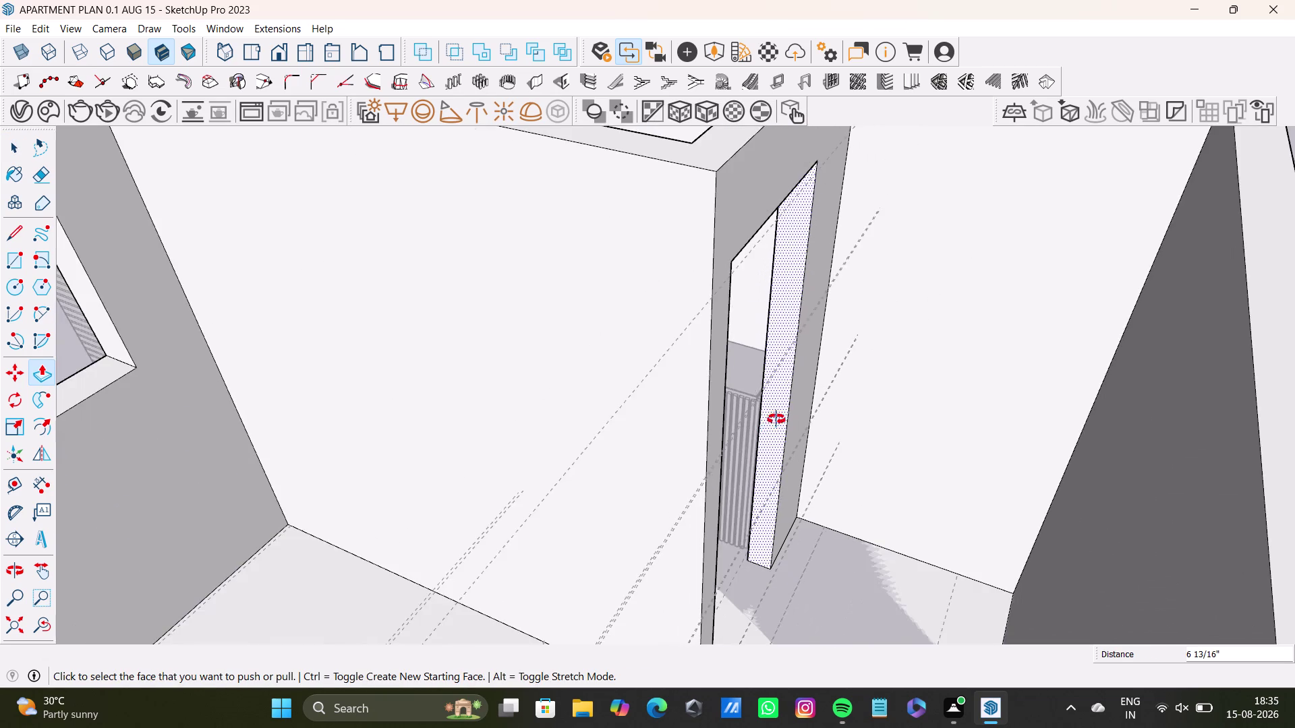
middle_drag(776, 414, 505, 711)
middle_drag(606, 627, 641, 609)
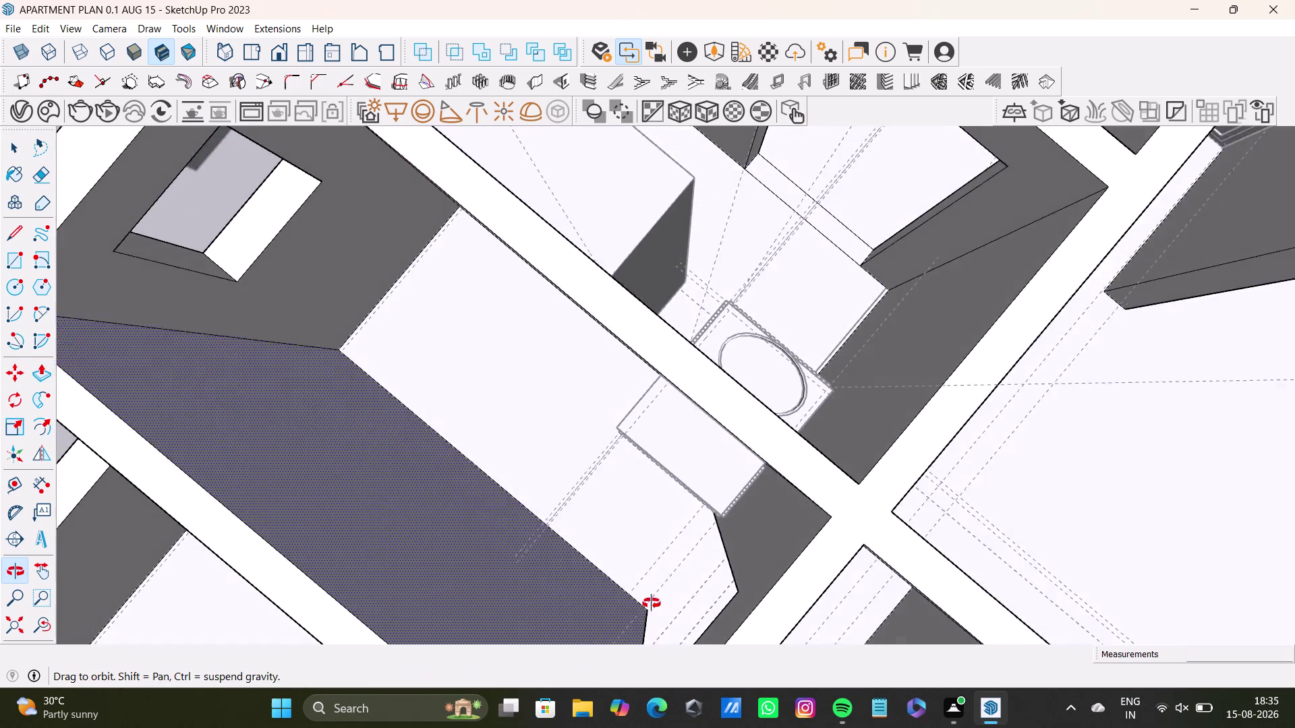
middle_drag(641, 609, 730, 669)
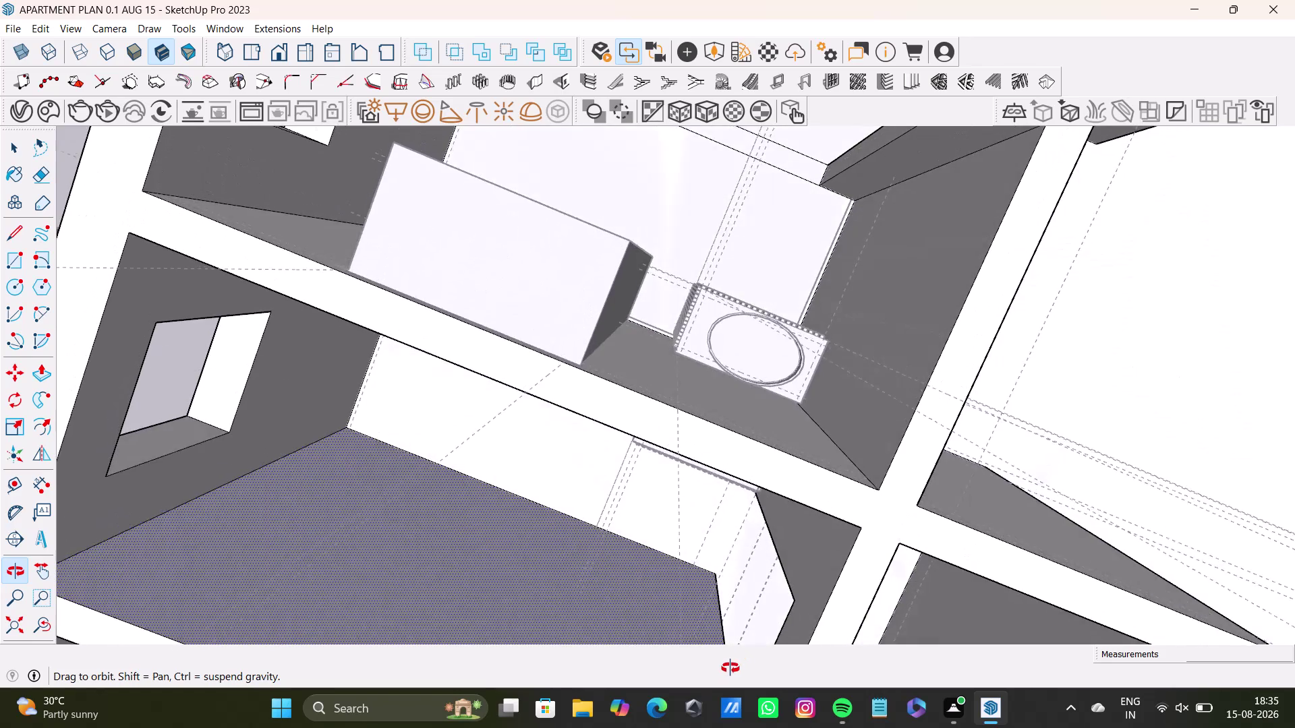
middle_drag(730, 668, 873, 434)
scroll(up, 3)
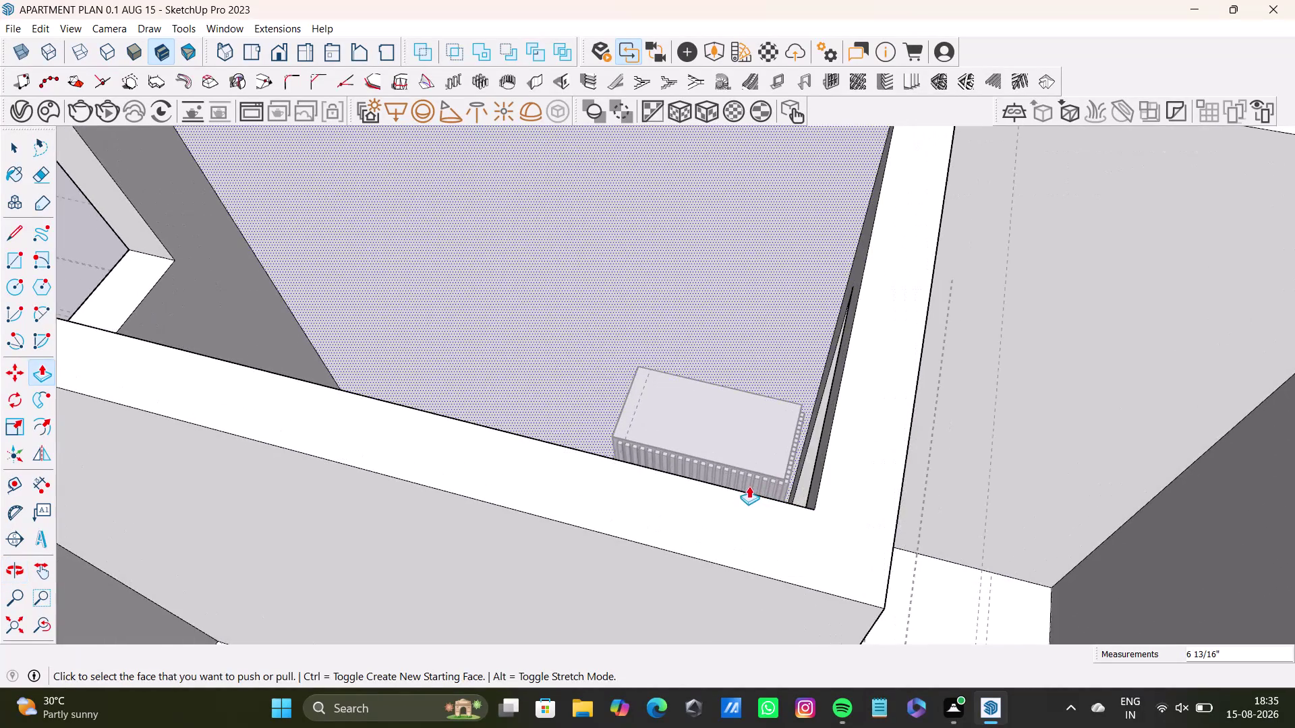
scroll(up, 3)
middle_drag(750, 485, 930, 512)
middle_drag(724, 507, 901, 472)
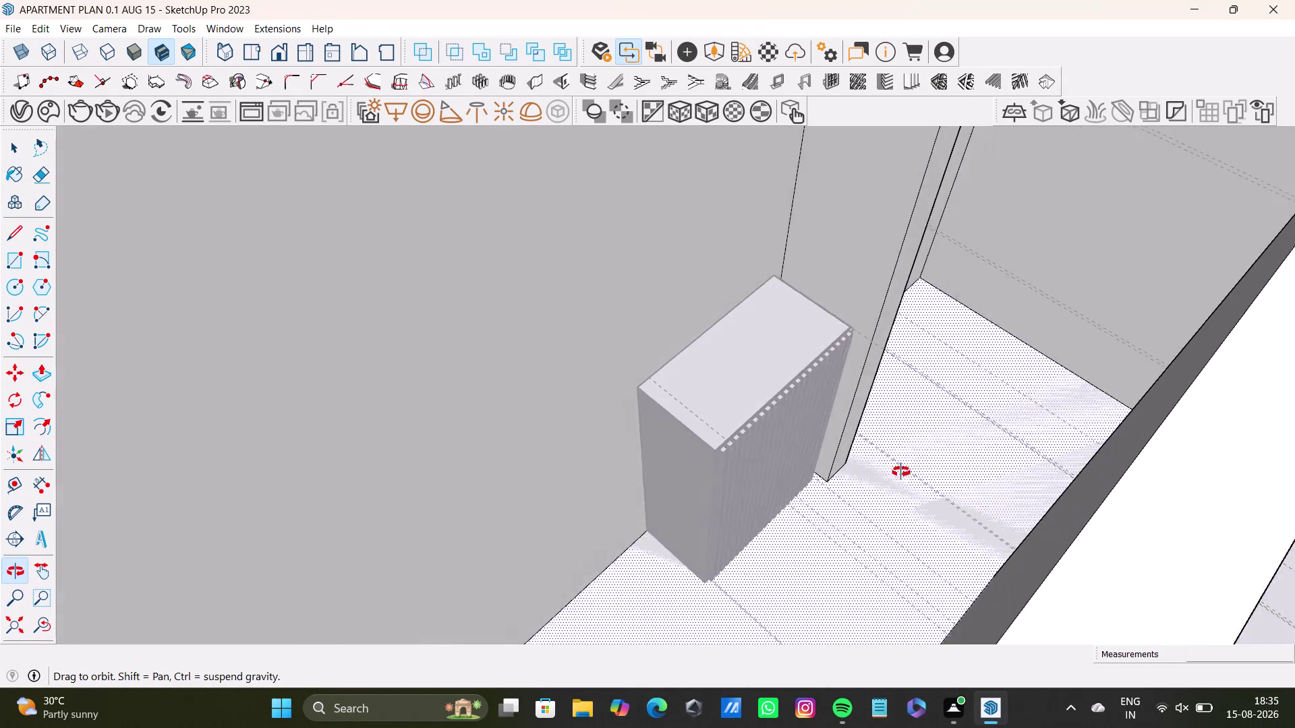
middle_drag(901, 472, 828, 513)
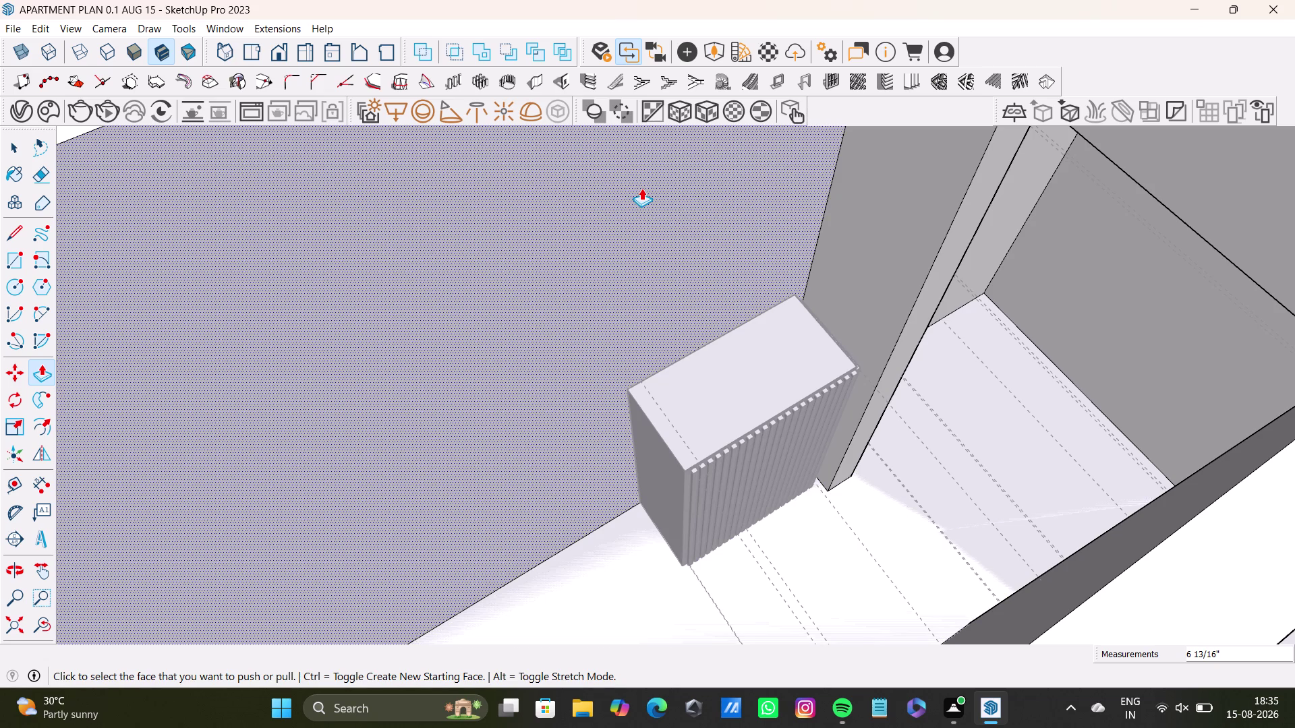
Orbit out to an overview of the rooms and inspect the block's underside.
scroll(down, 3)
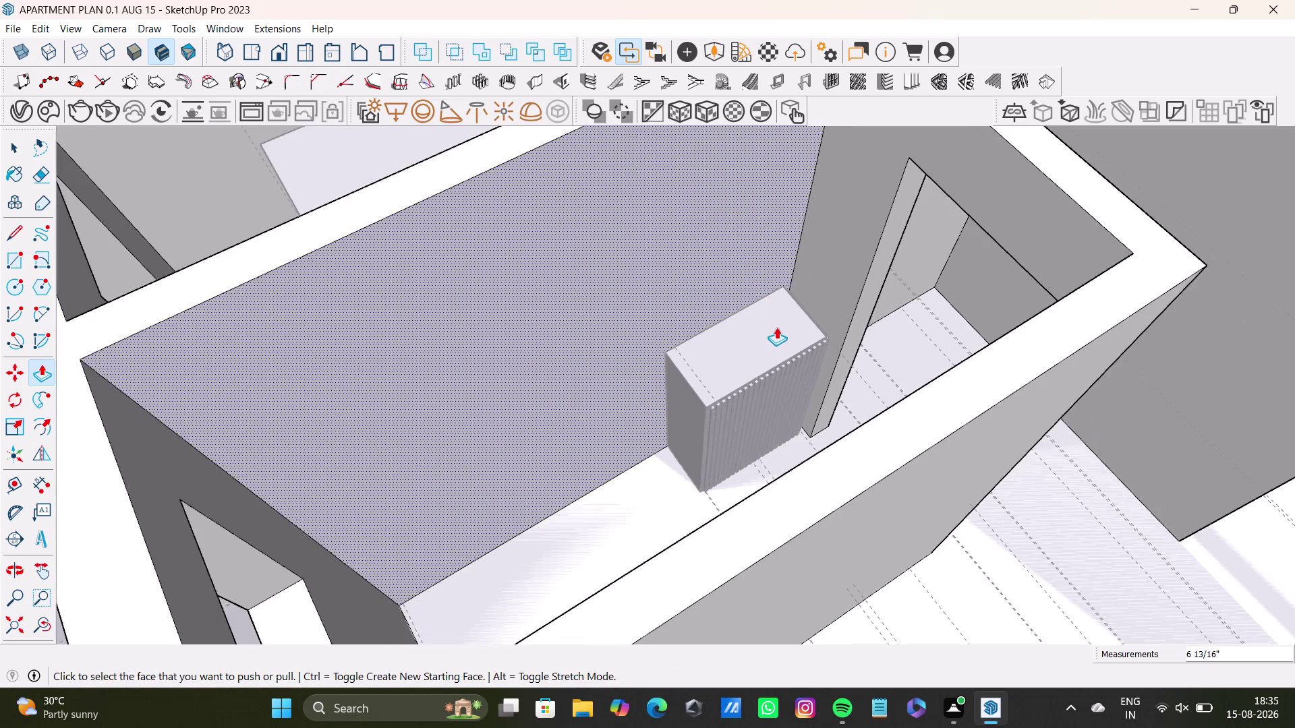
scroll(down, 3)
key(space)
click(402, 389)
middle_drag(890, 361, 952, 523)
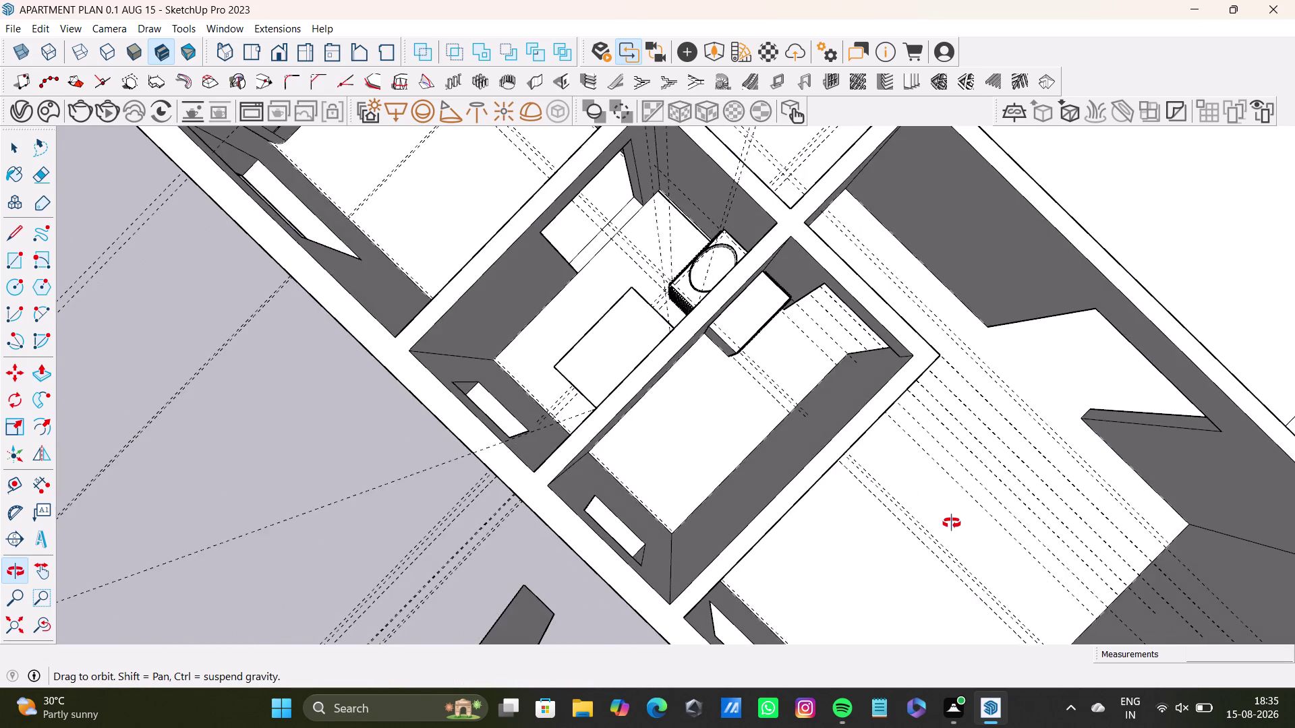
middle_drag(951, 523, 960, 462)
scroll(up, 3)
middle_drag(659, 318, 656, 306)
scroll(up, 3)
middle_drag(650, 288, 420, 244)
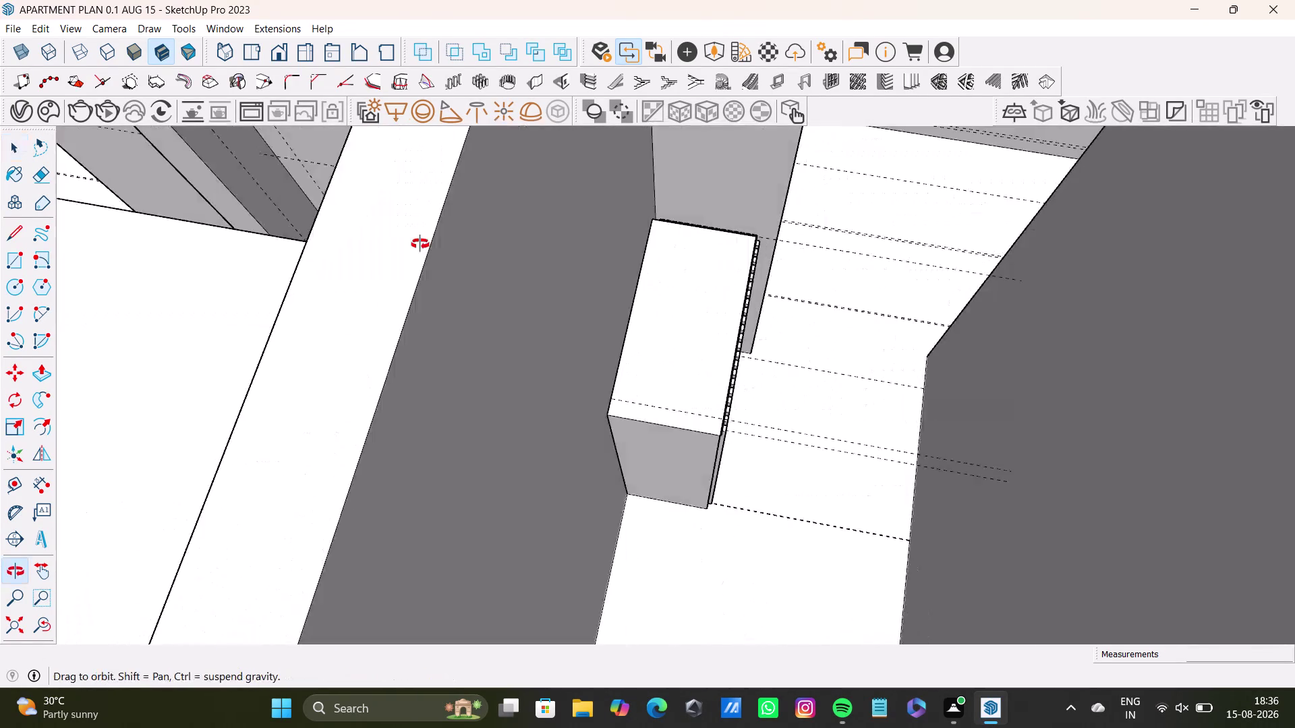
middle_drag(420, 244, 707, 238)
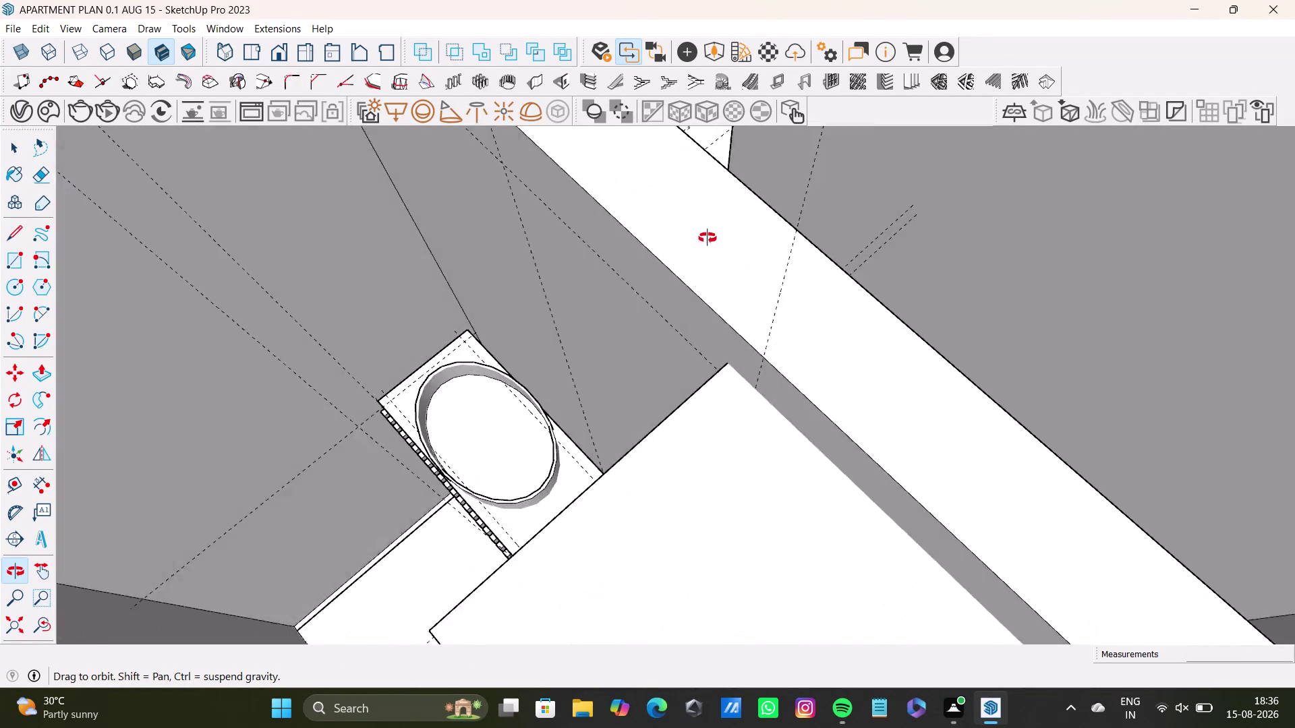
Orbit past the round ring back beneath the fluted block and reselect it.
middle_drag(706, 238, 523, 331)
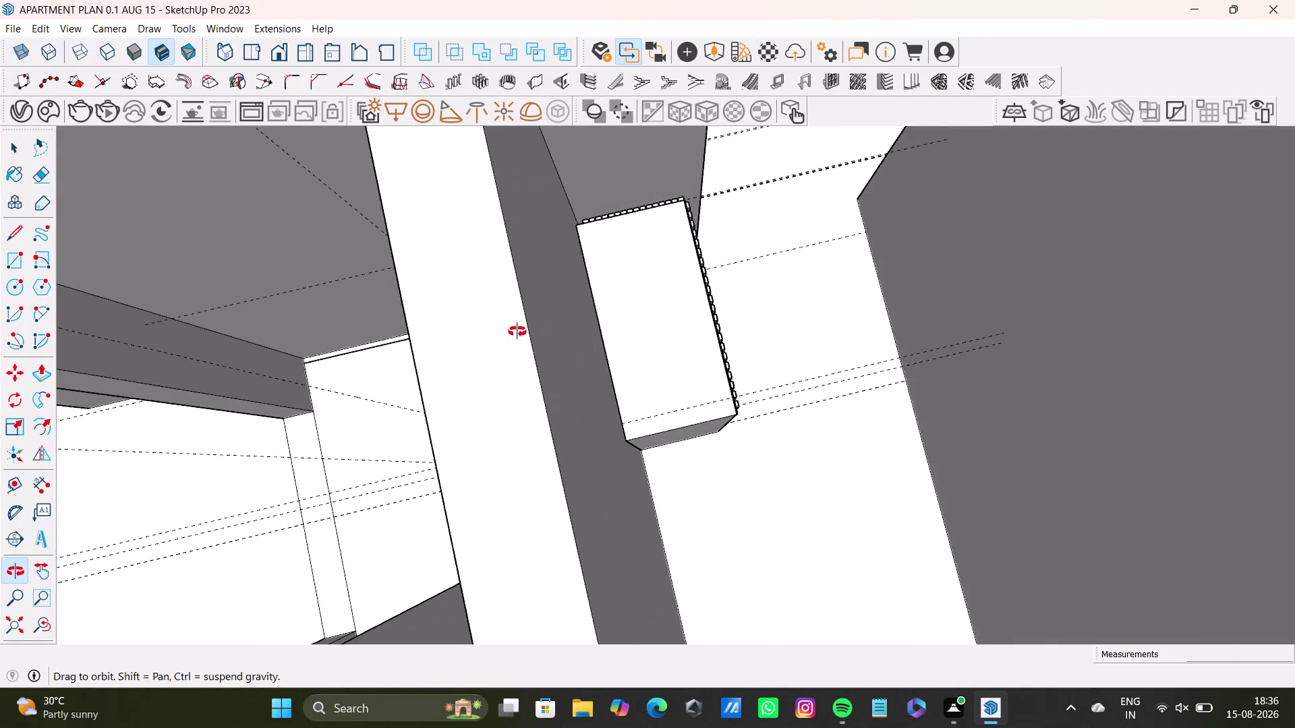
middle_drag(523, 332, 325, 296)
scroll(down, 3)
middle_drag(759, 350, 616, 412)
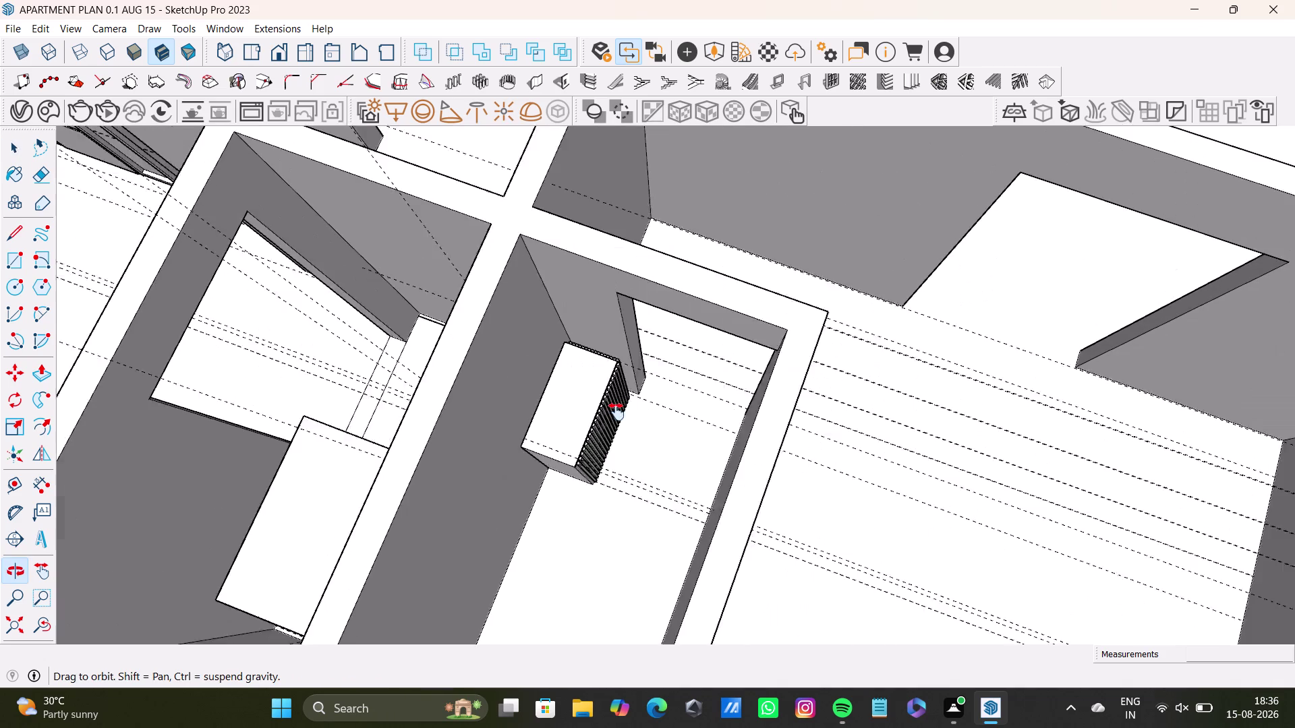
middle_drag(617, 412, 619, 402)
middle_drag(724, 404, 387, 418)
middle_drag(567, 323, 699, 425)
scroll(up, 3)
middle_drag(721, 403, 718, 402)
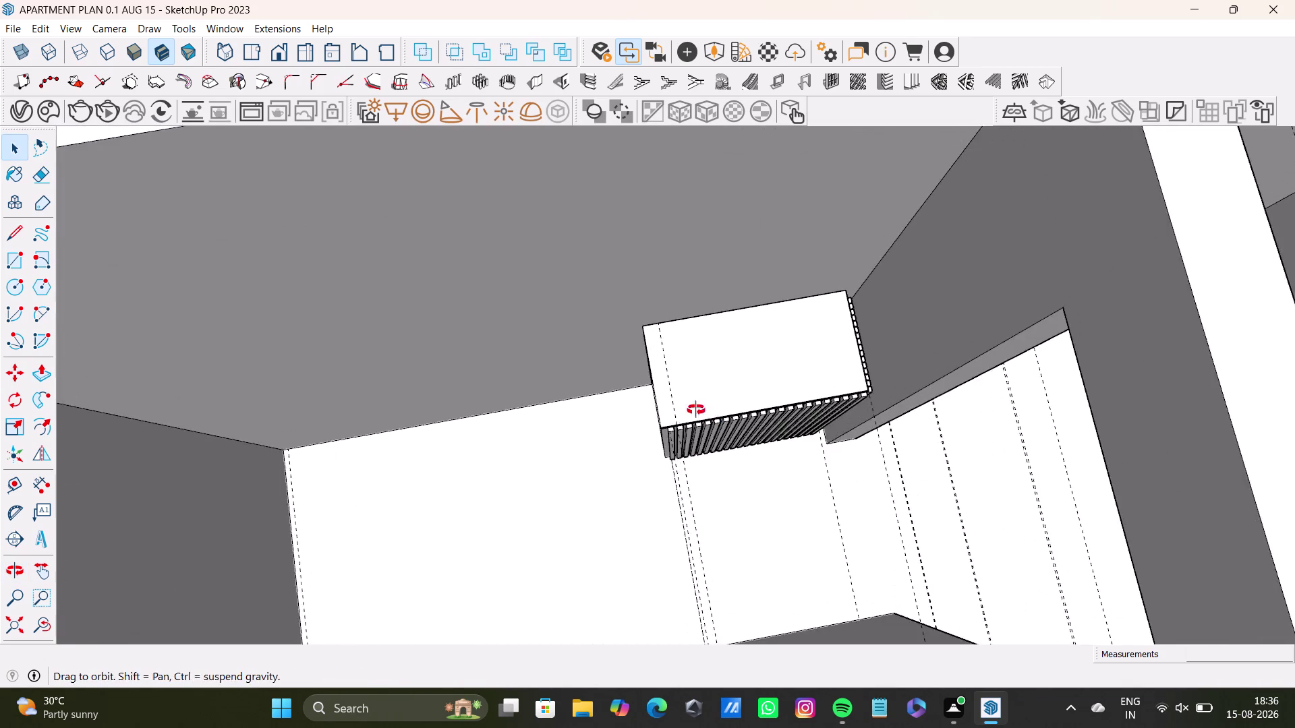
middle_drag(719, 403, 635, 421)
key(space)
click(782, 387)
Select the fluted block and place guides just inside its top and left edges.
double_click(782, 387)
click(782, 387)
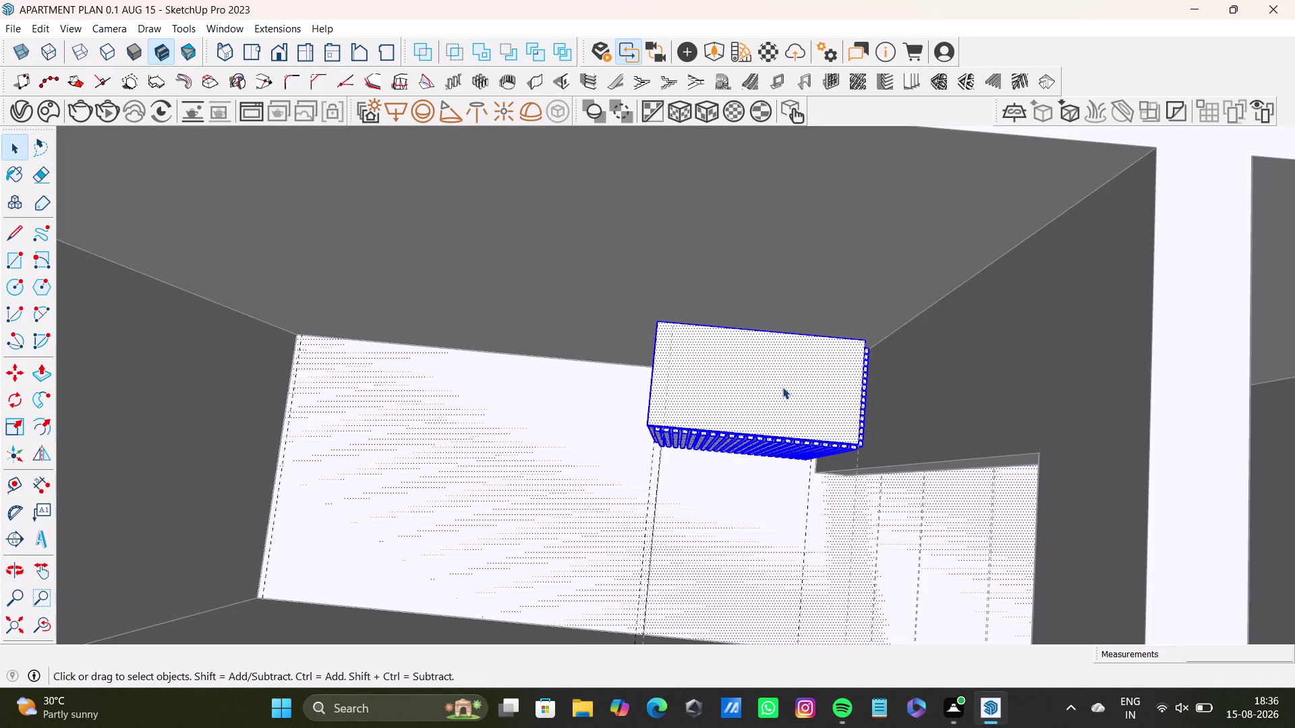
click(789, 390)
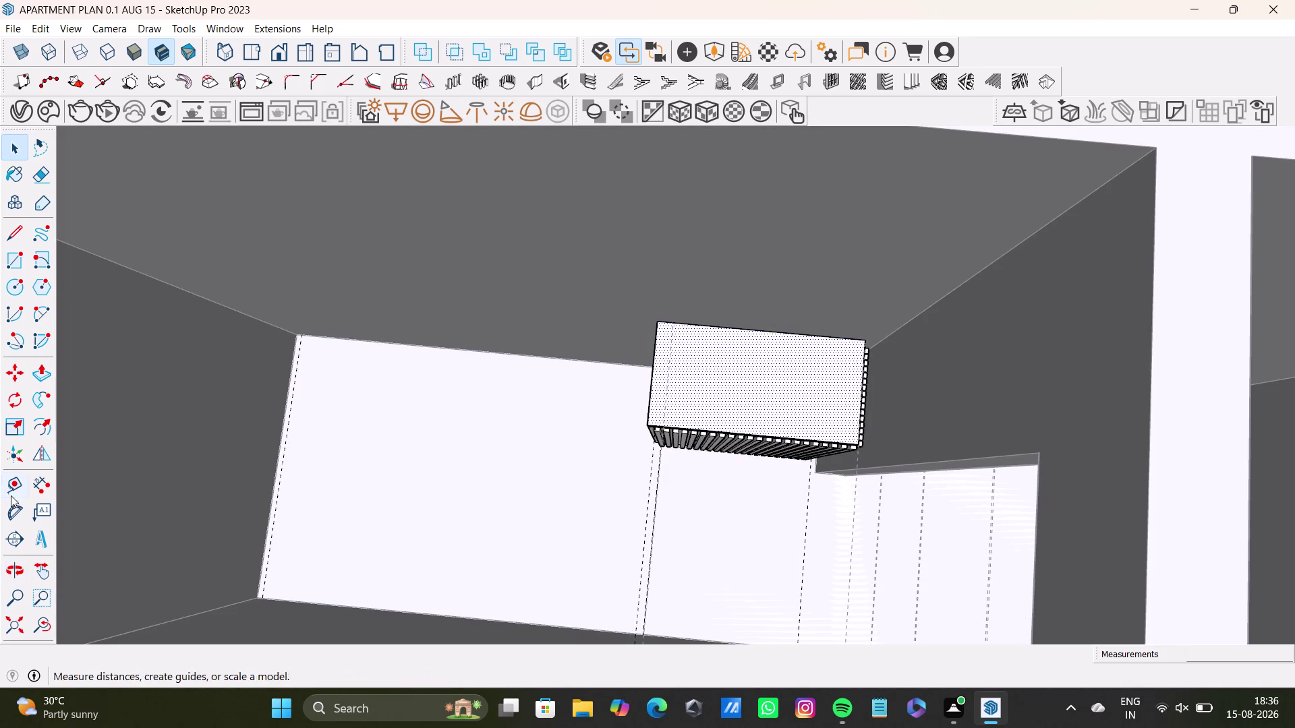
click(22, 490)
scroll(up, 3)
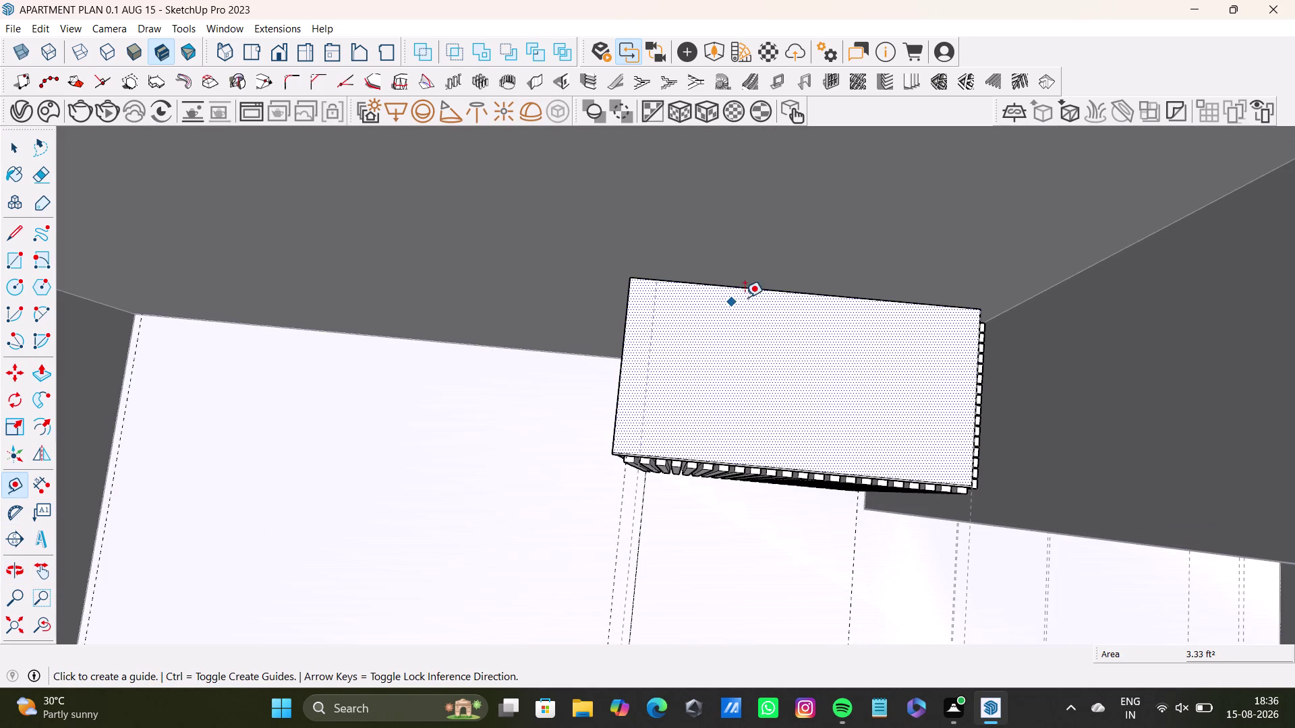
click(757, 288)
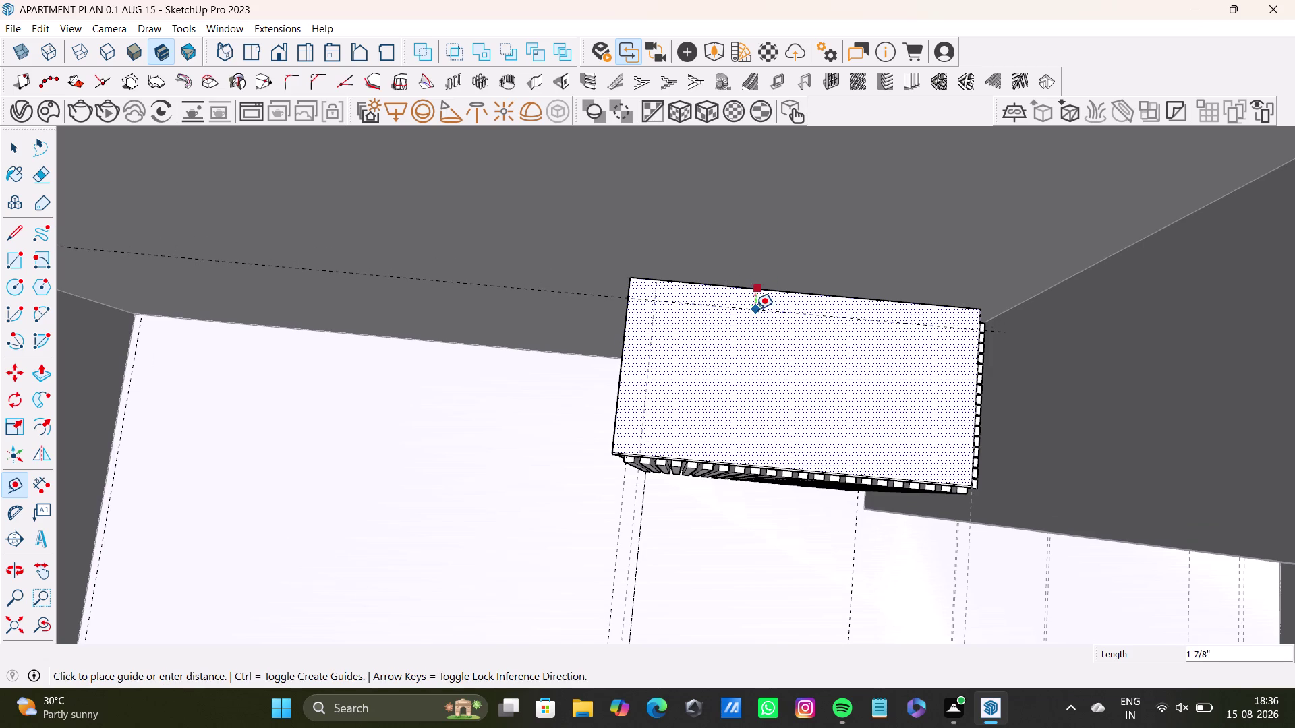
click(754, 306)
click(627, 343)
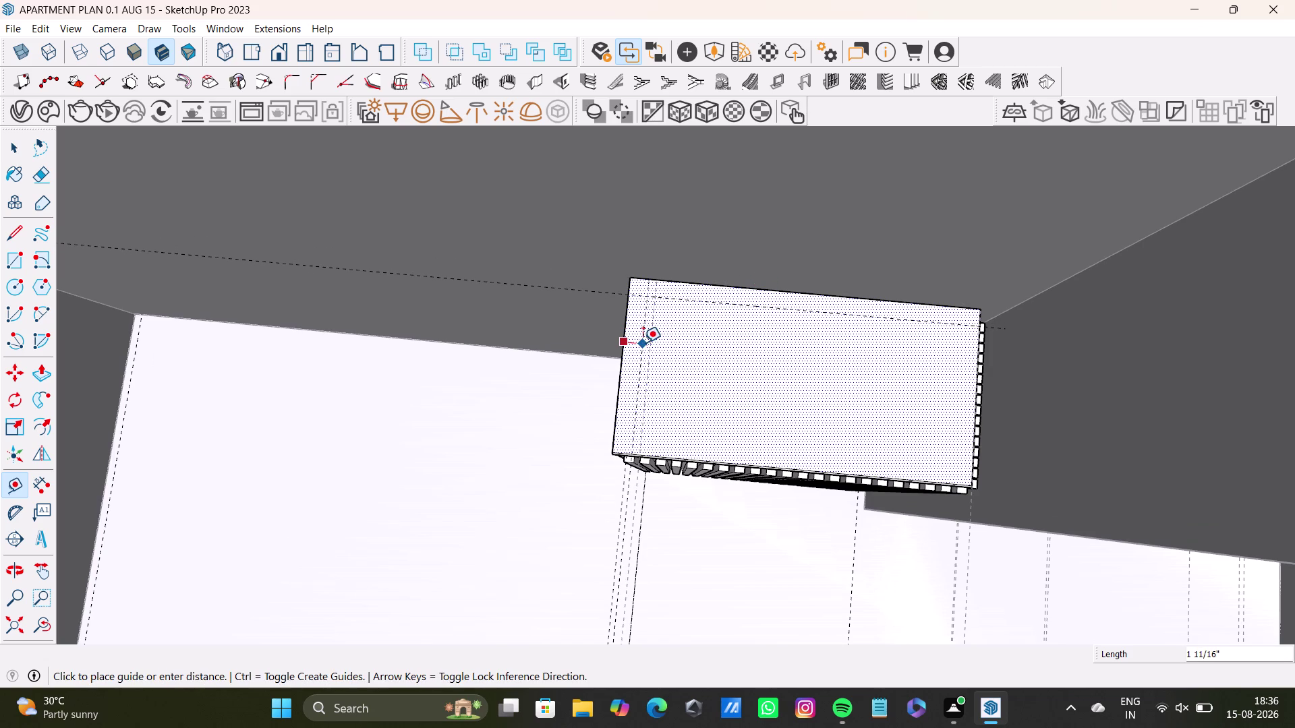
Place another guide line from the block's edge across the top face.
click(642, 343)
click(974, 399)
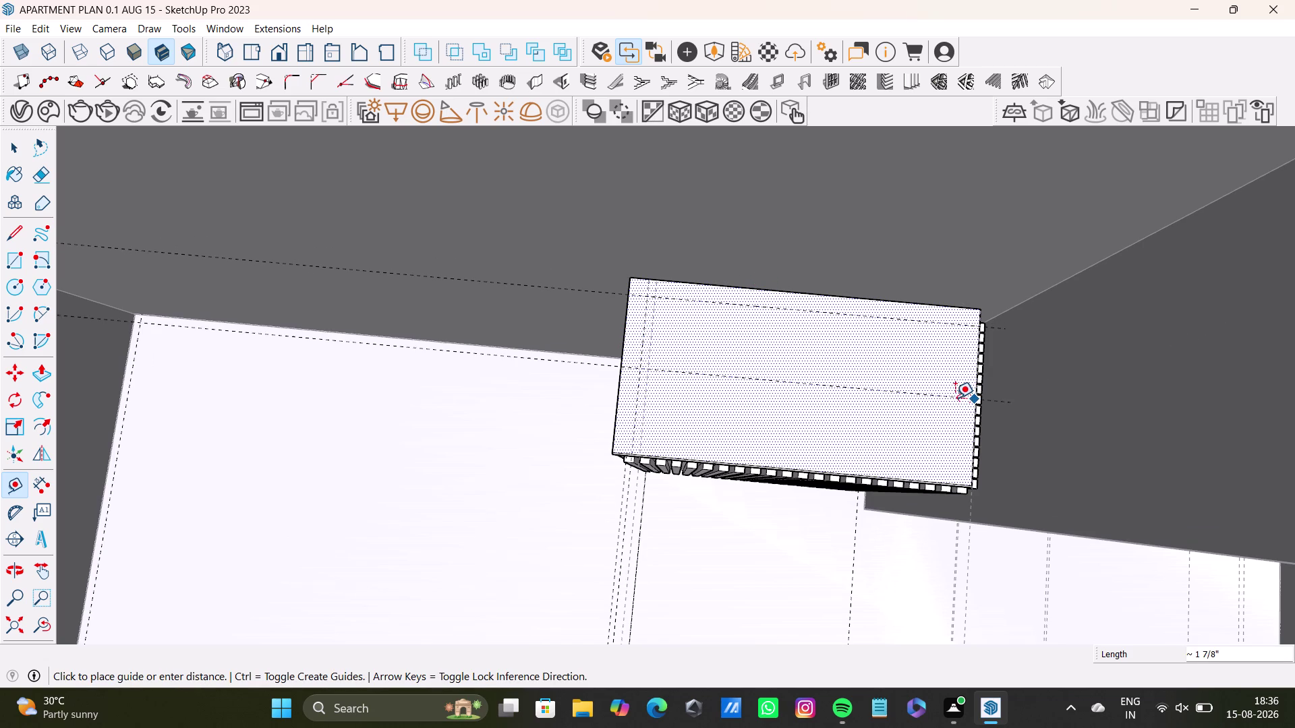
key(space)
drag(4, 489, 13, 489)
scroll(up, 3)
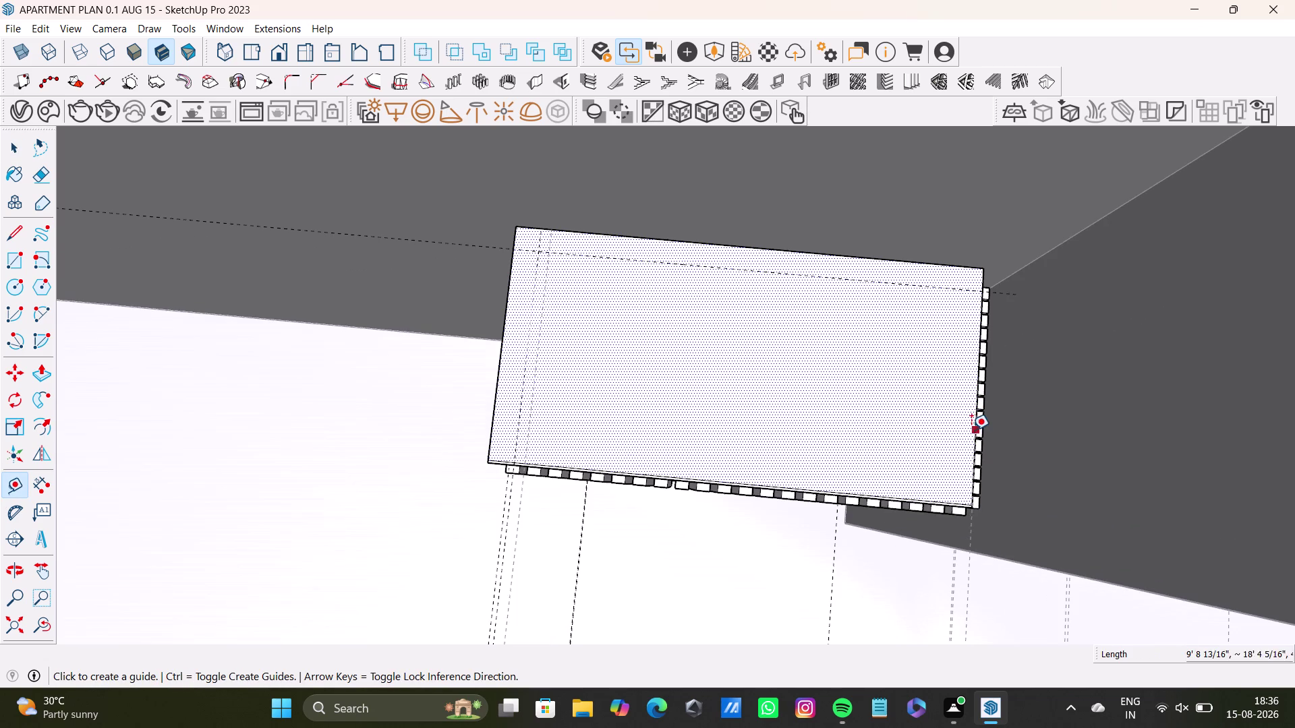
click(971, 436)
key(space)
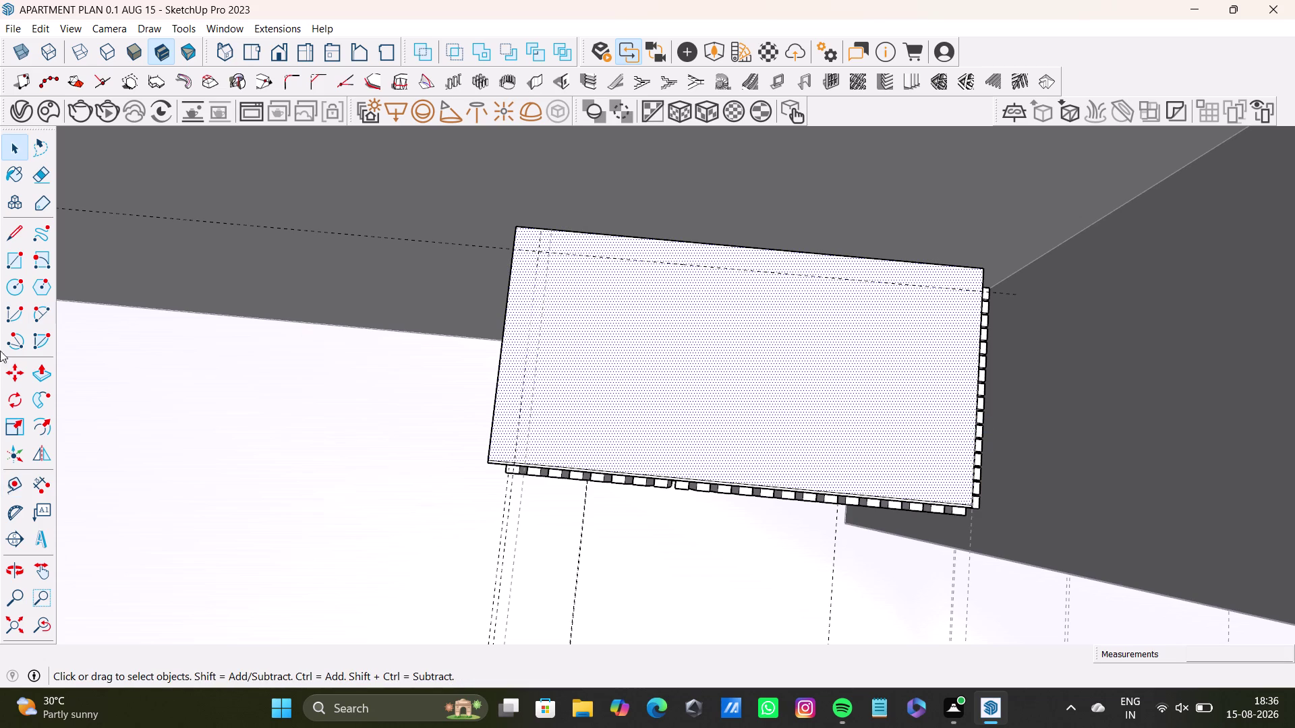
Start a further Tape Measure guide from the block's side edge.
click(7, 478)
scroll(up, 3)
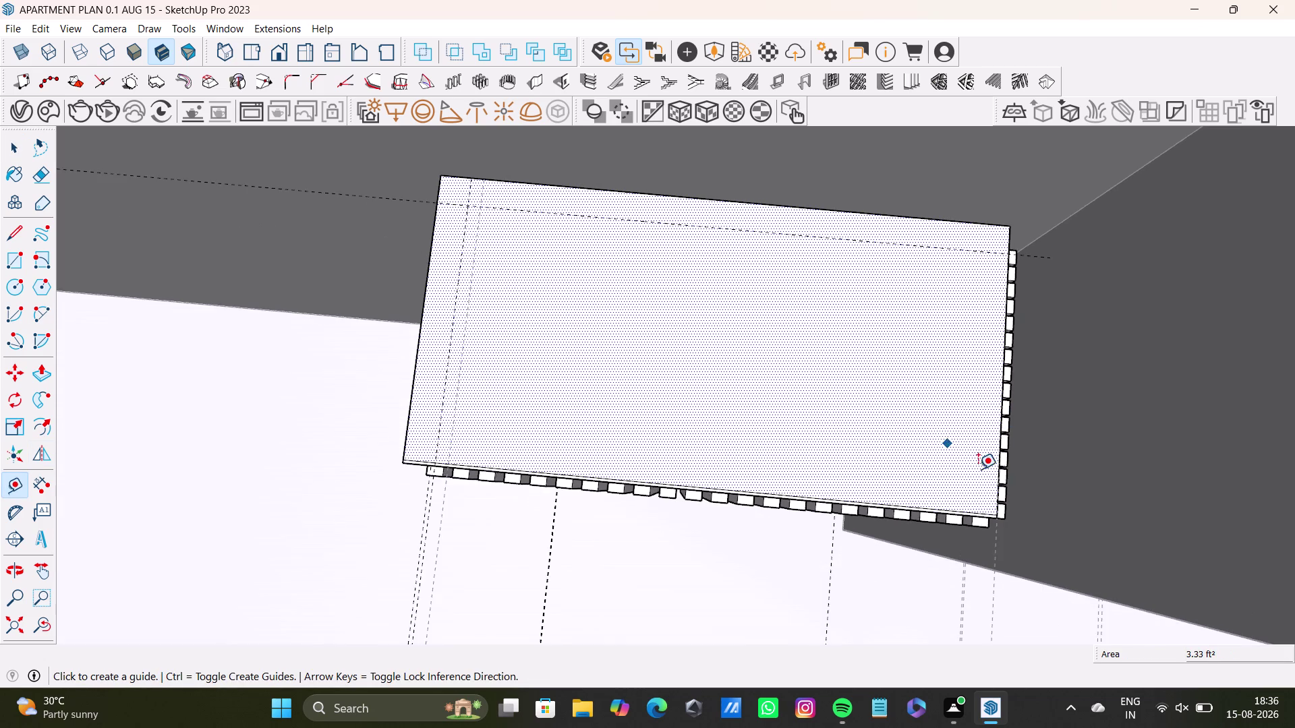
scroll(up, 3)
drag(999, 492, 993, 493)
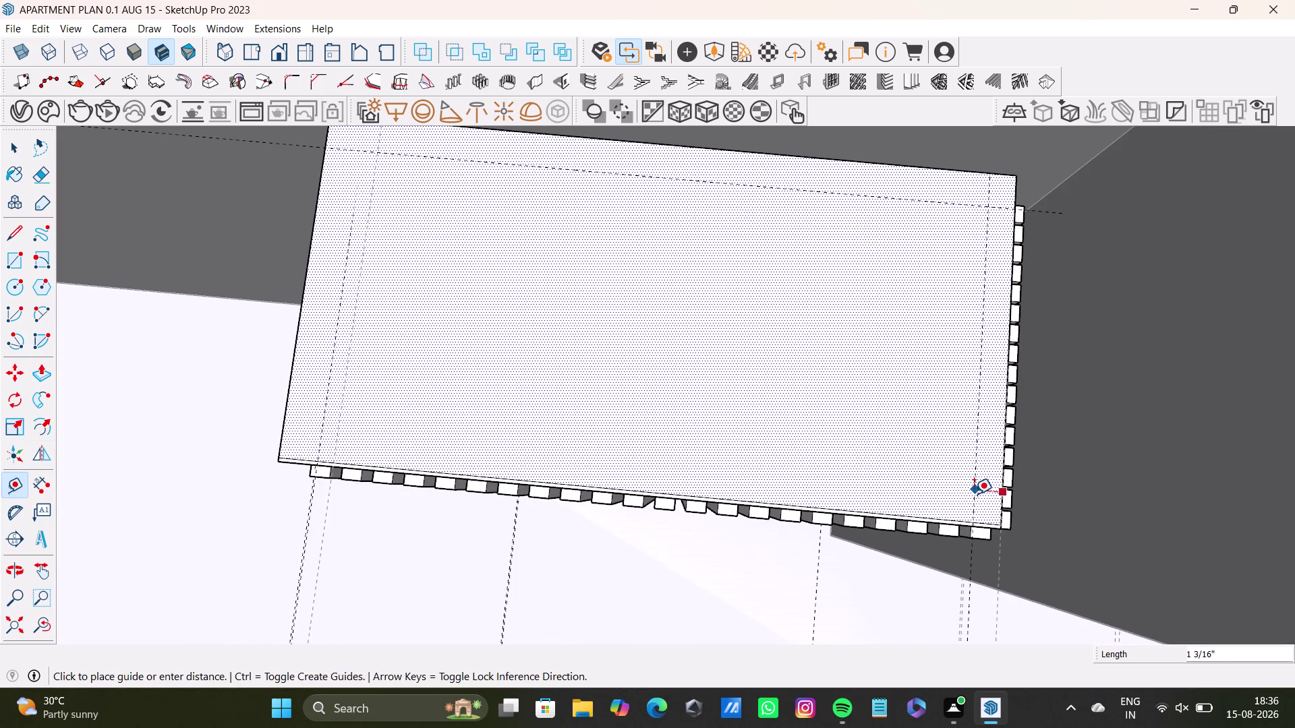
click(974, 494)
key(space)
scroll(down, 3)
middle_drag(685, 399, 819, 392)
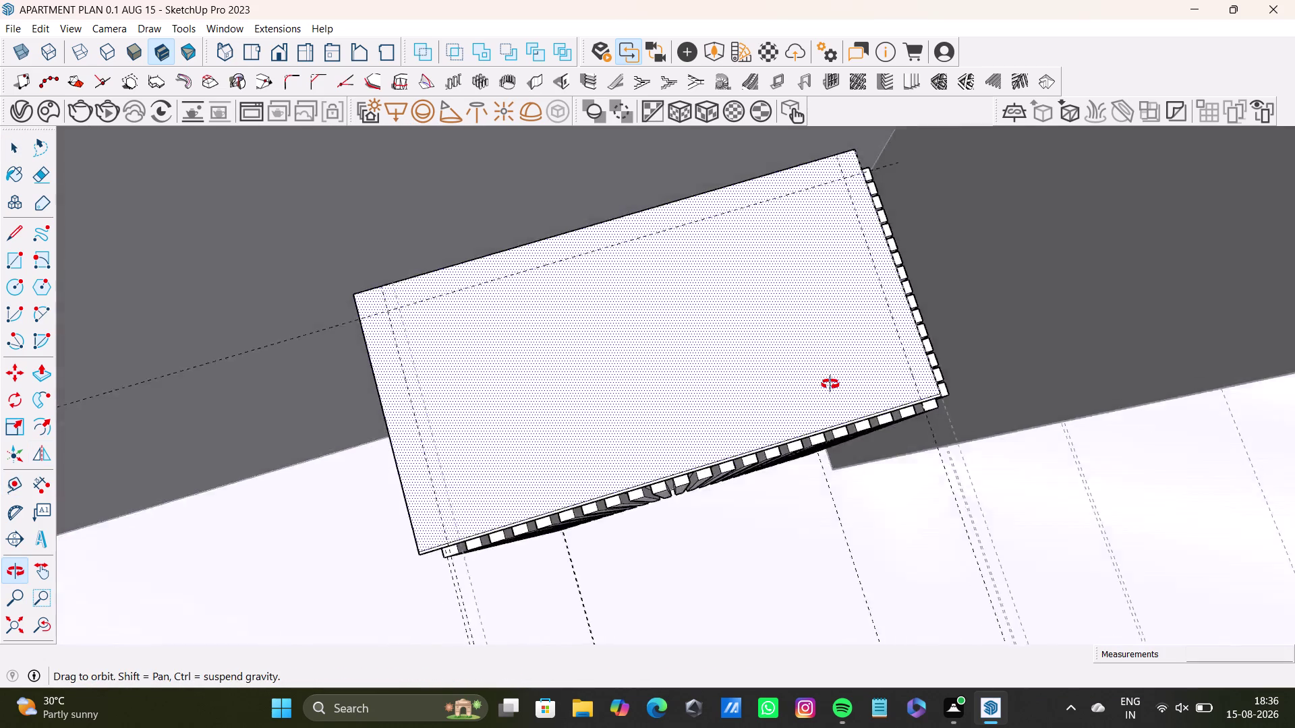
Orbit to view the block's top and flutes.
middle_drag(819, 392, 807, 301)
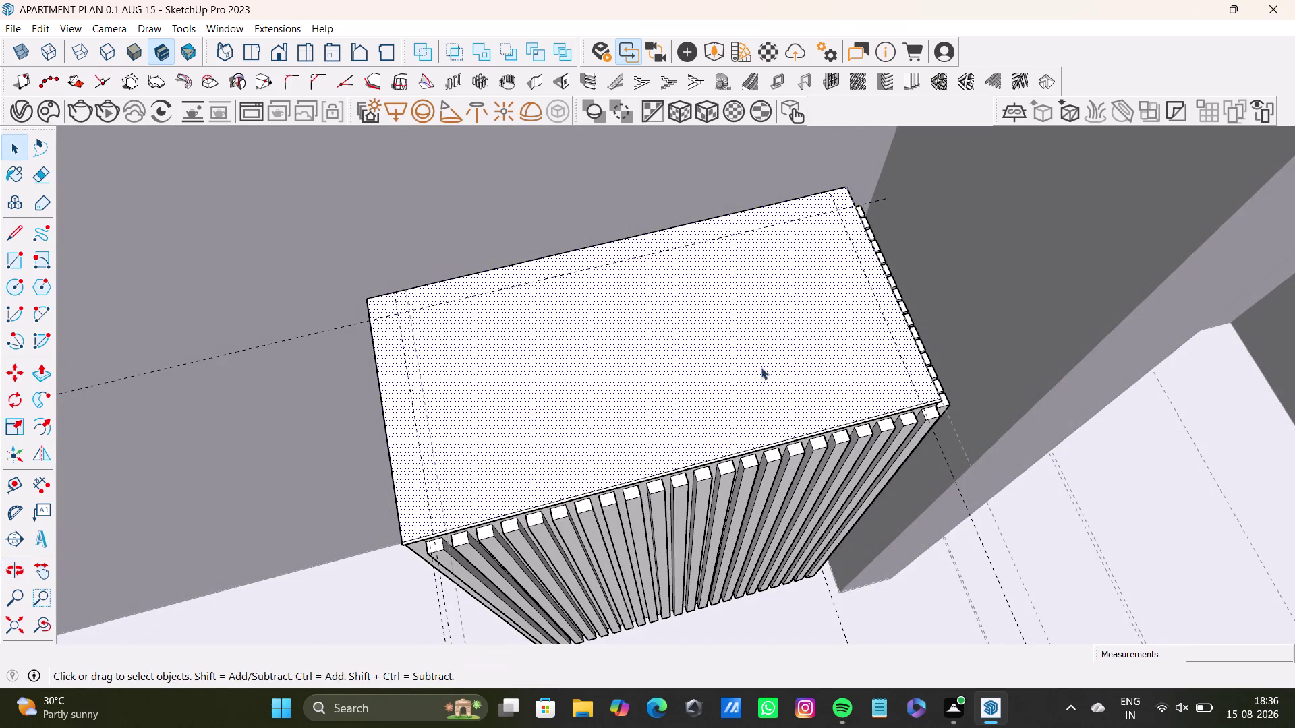
scroll(down, 3)
scroll(down, 3)
middle_drag(499, 457, 609, 417)
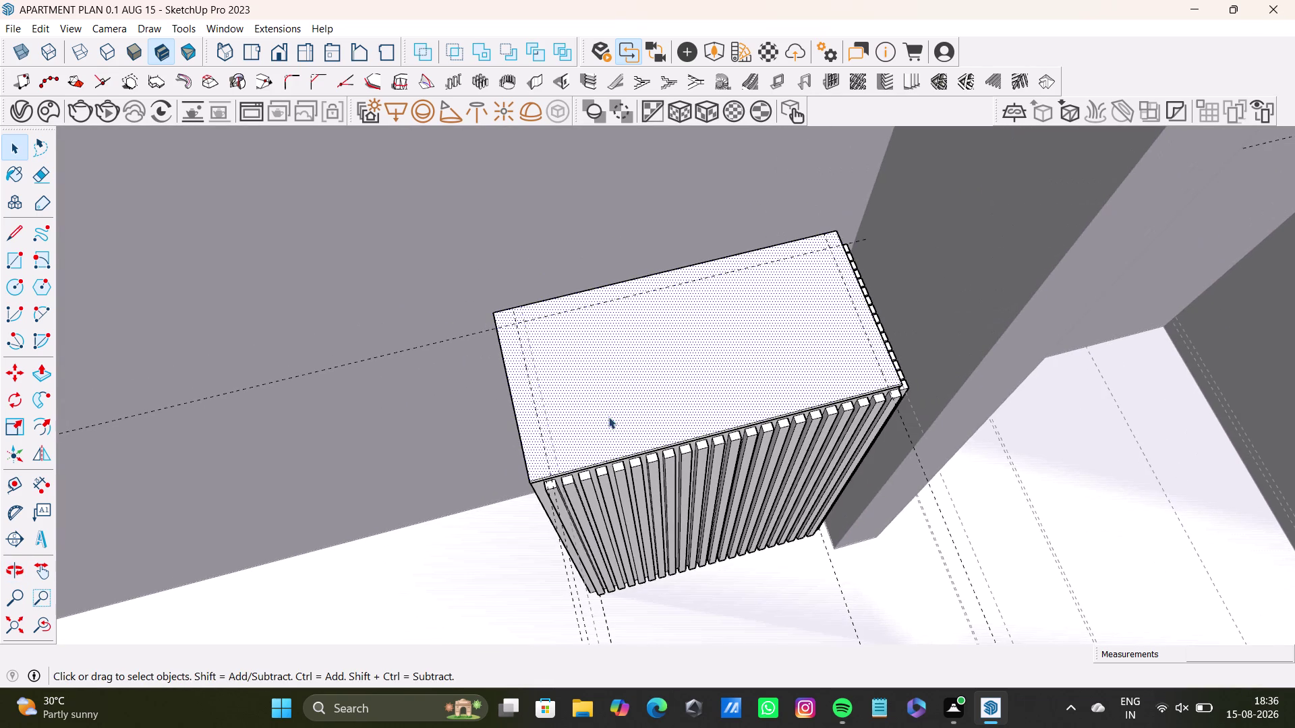
scroll(up, 3)
Place a Tape Measure guide 1 3/16" inside the block's front top edge.
click(17, 494)
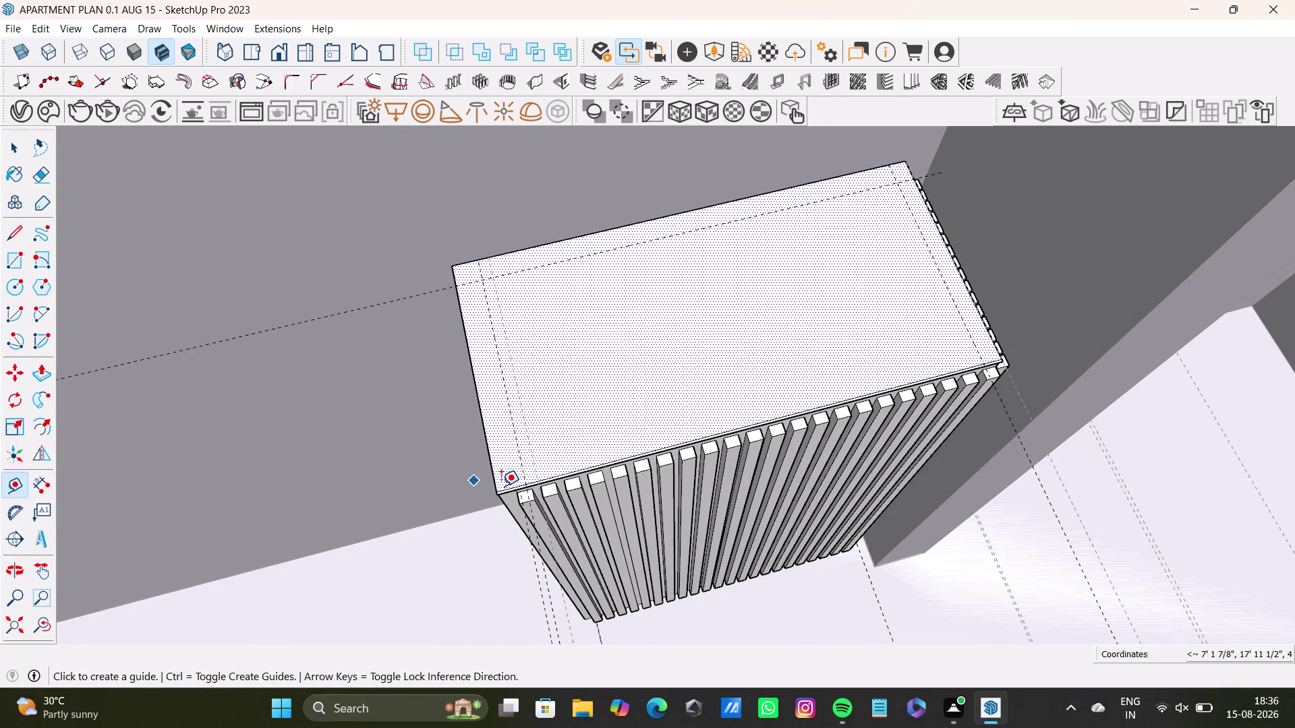
scroll(up, 3)
click(695, 441)
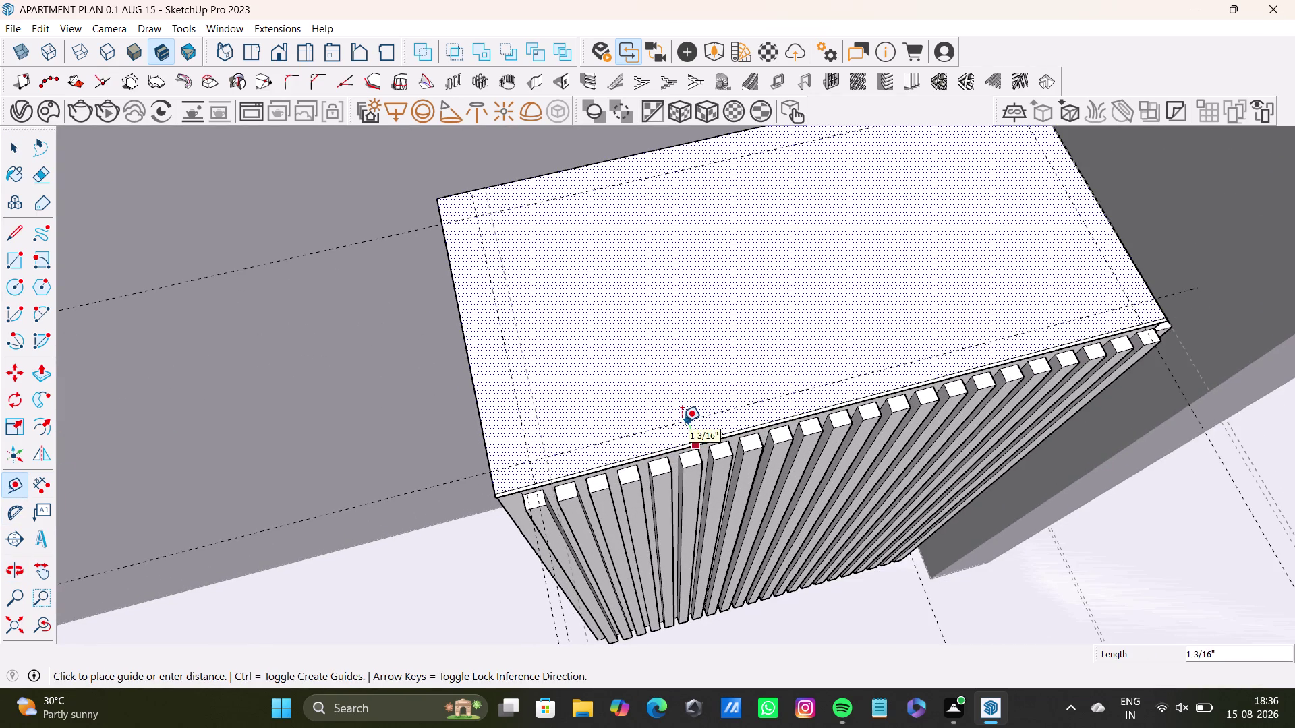
click(682, 425)
key(space)
scroll(down, 3)
middle_drag(693, 406, 734, 455)
middle_drag(739, 455, 739, 463)
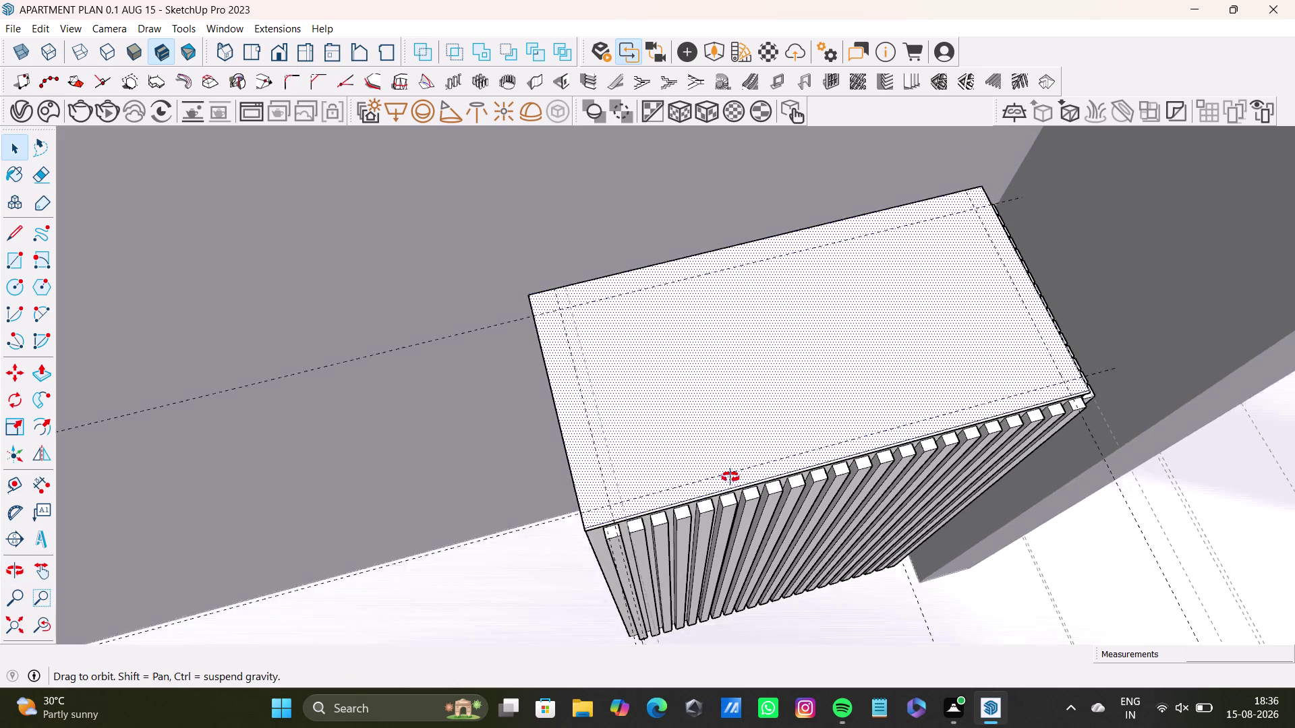
middle_drag(739, 464, 621, 480)
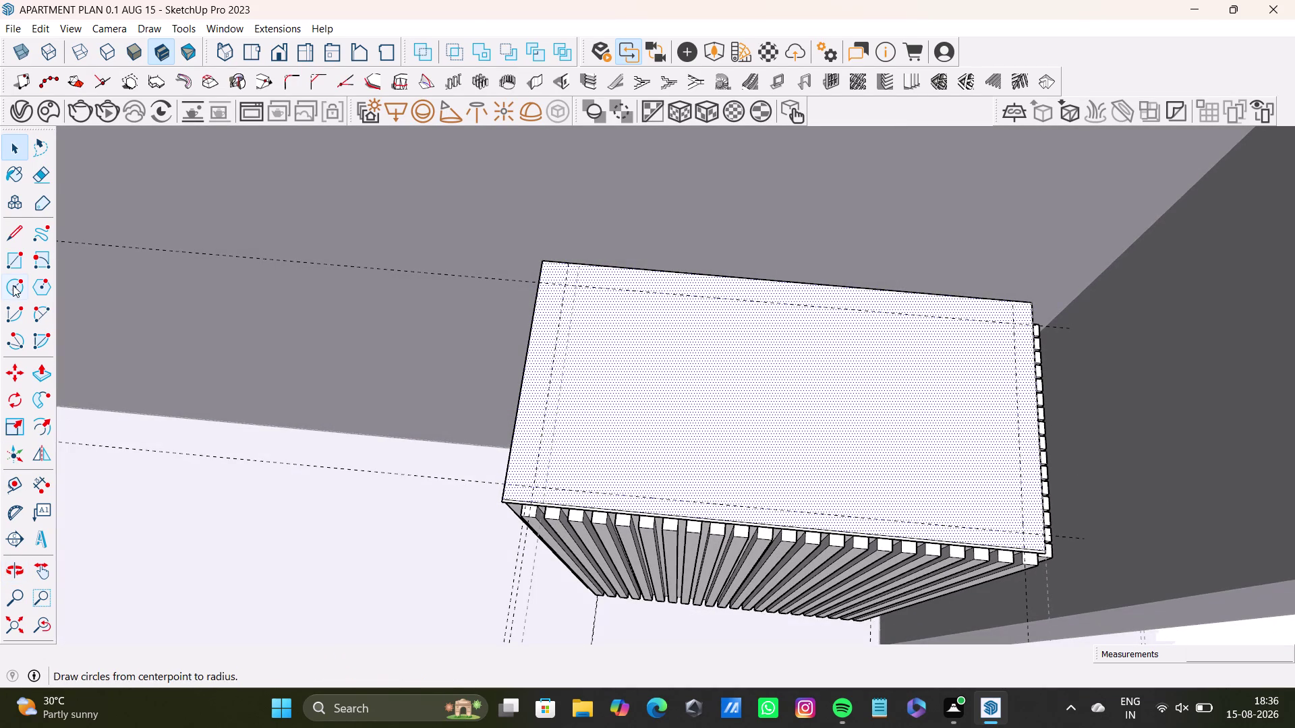
Draw a large circle centred on the fluted block's top face.
click(13, 286)
click(772, 395)
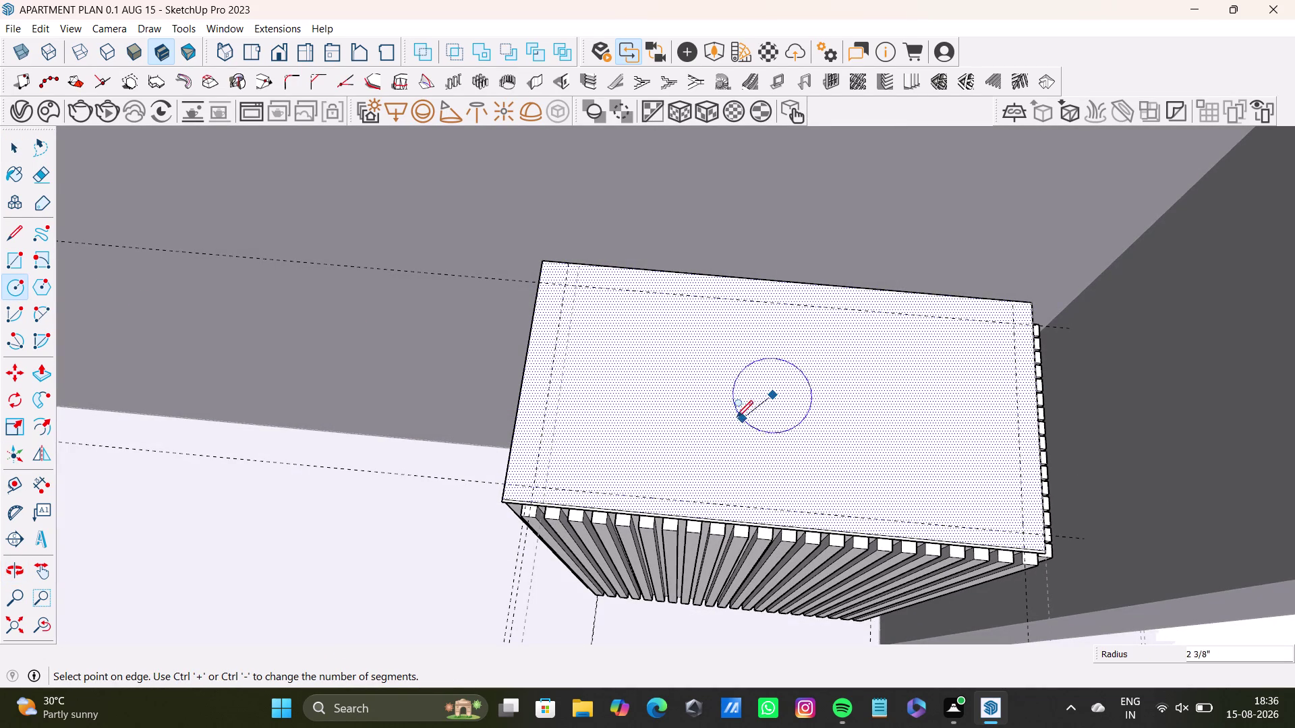
click(698, 487)
key(space)
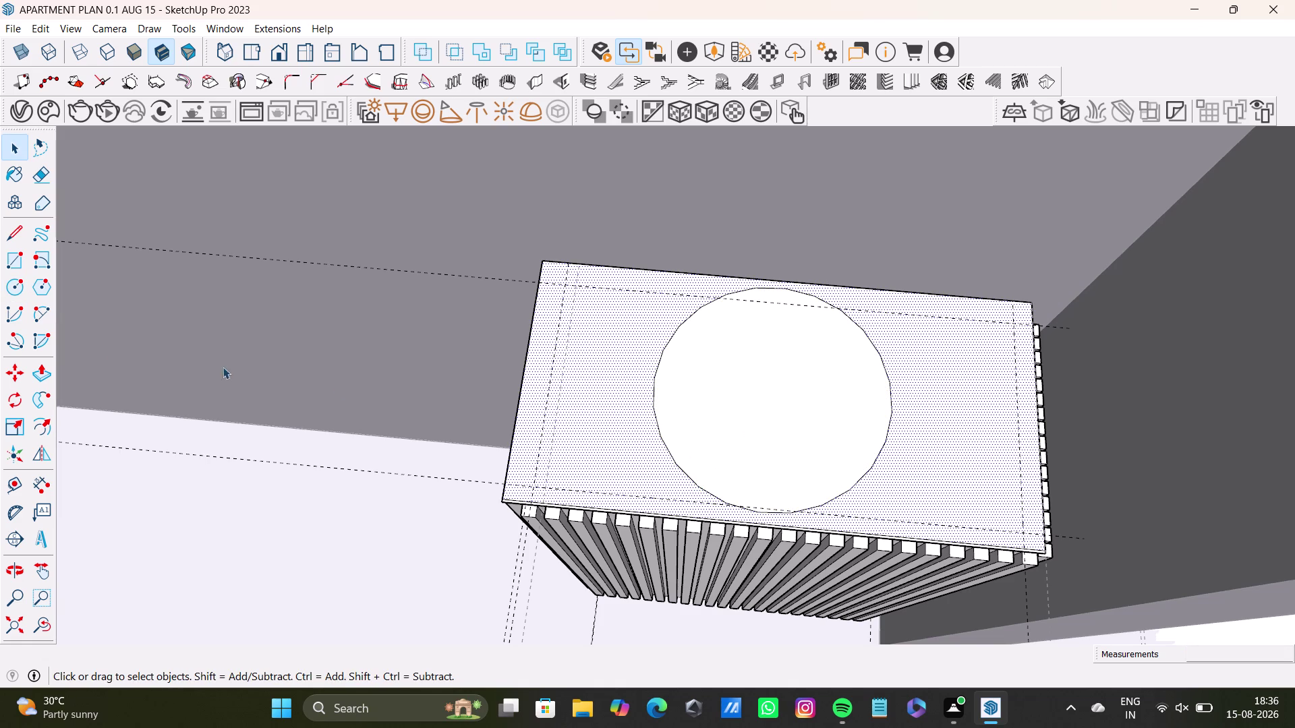
Draw a slightly larger concentric circle from the same centre out to the guide line.
click(21, 283)
click(766, 406)
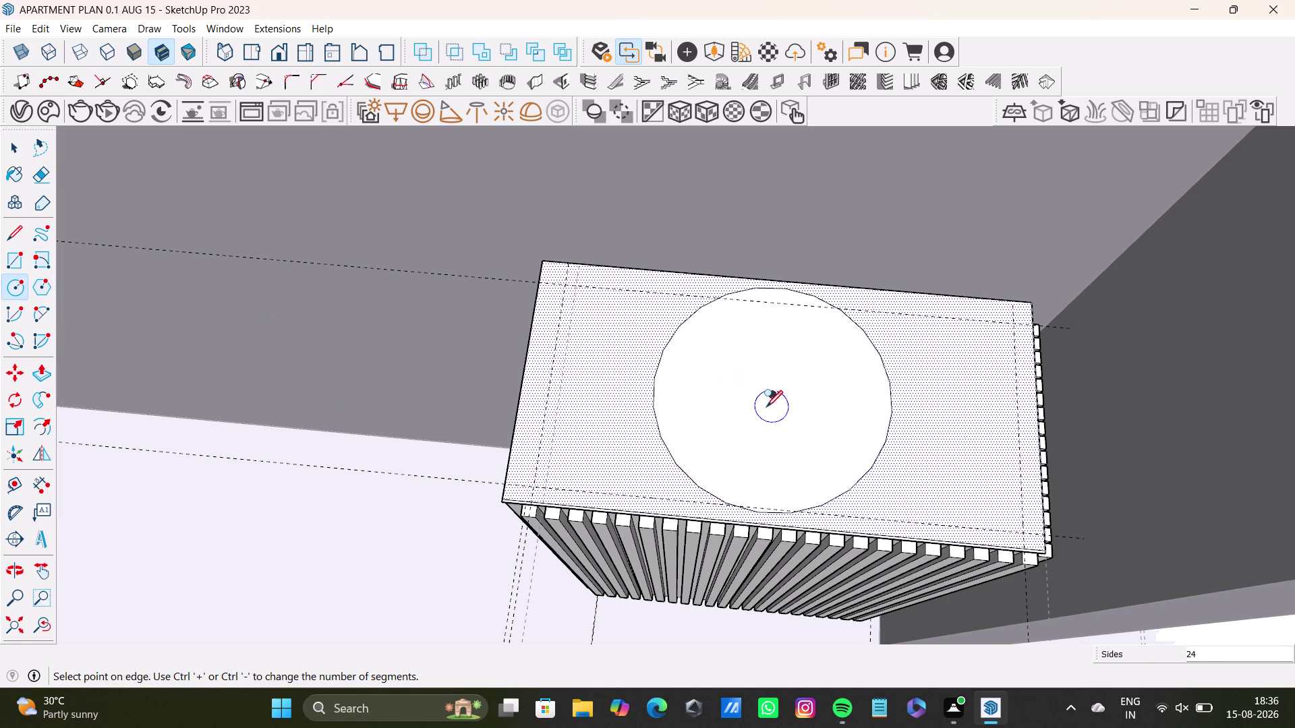
key(space)
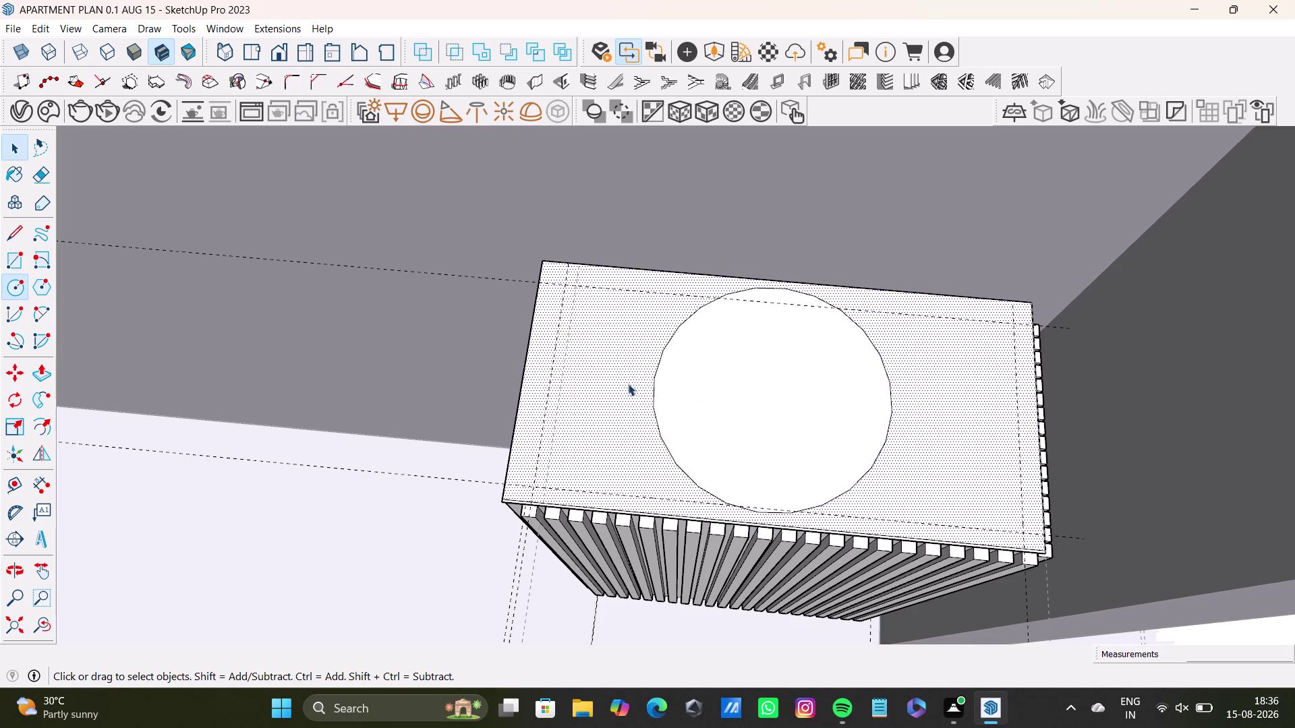
click(17, 286)
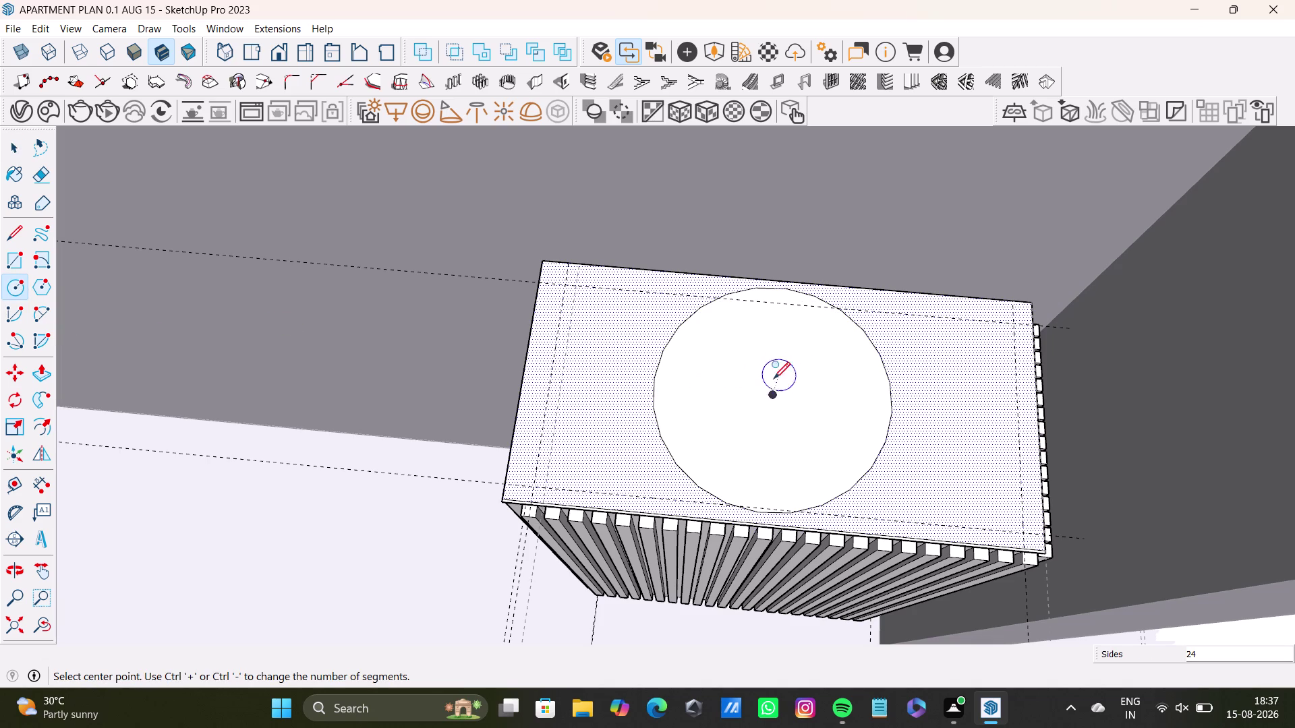
click(772, 394)
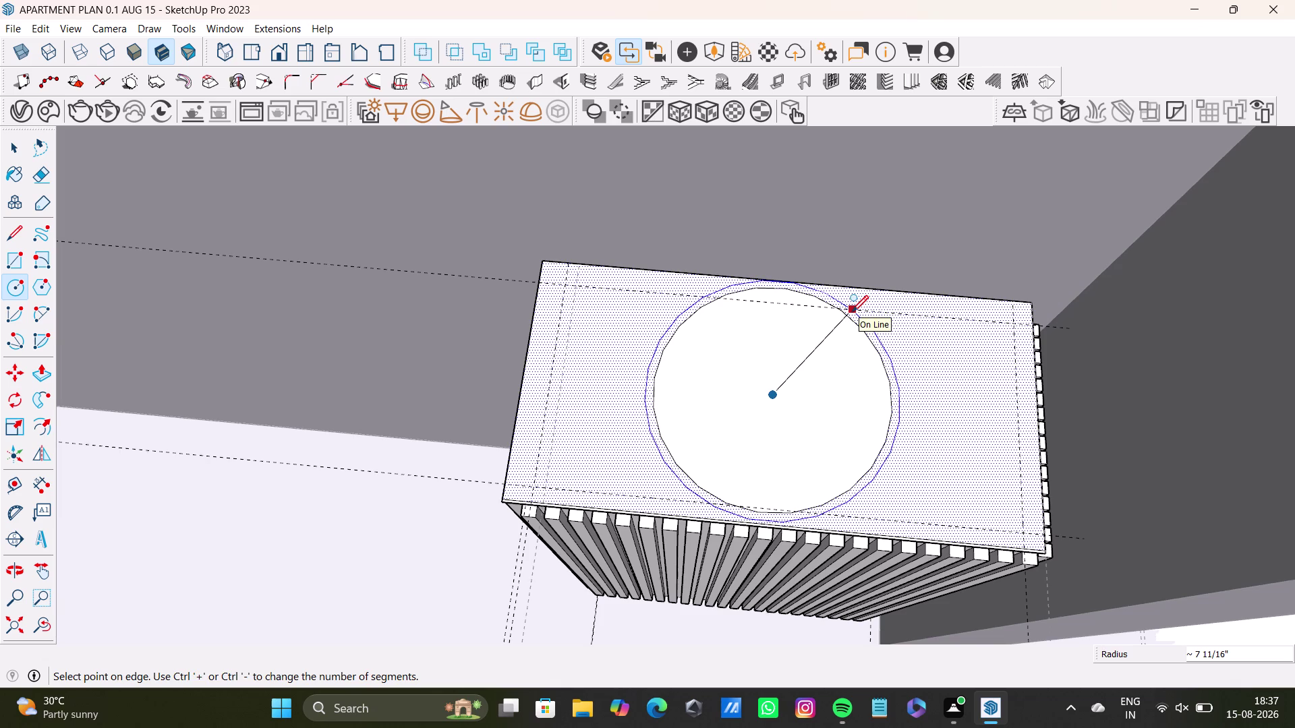
click(851, 311)
key(space)
Push/Pull the band between the two circles up 6" above the block top.
click(868, 330)
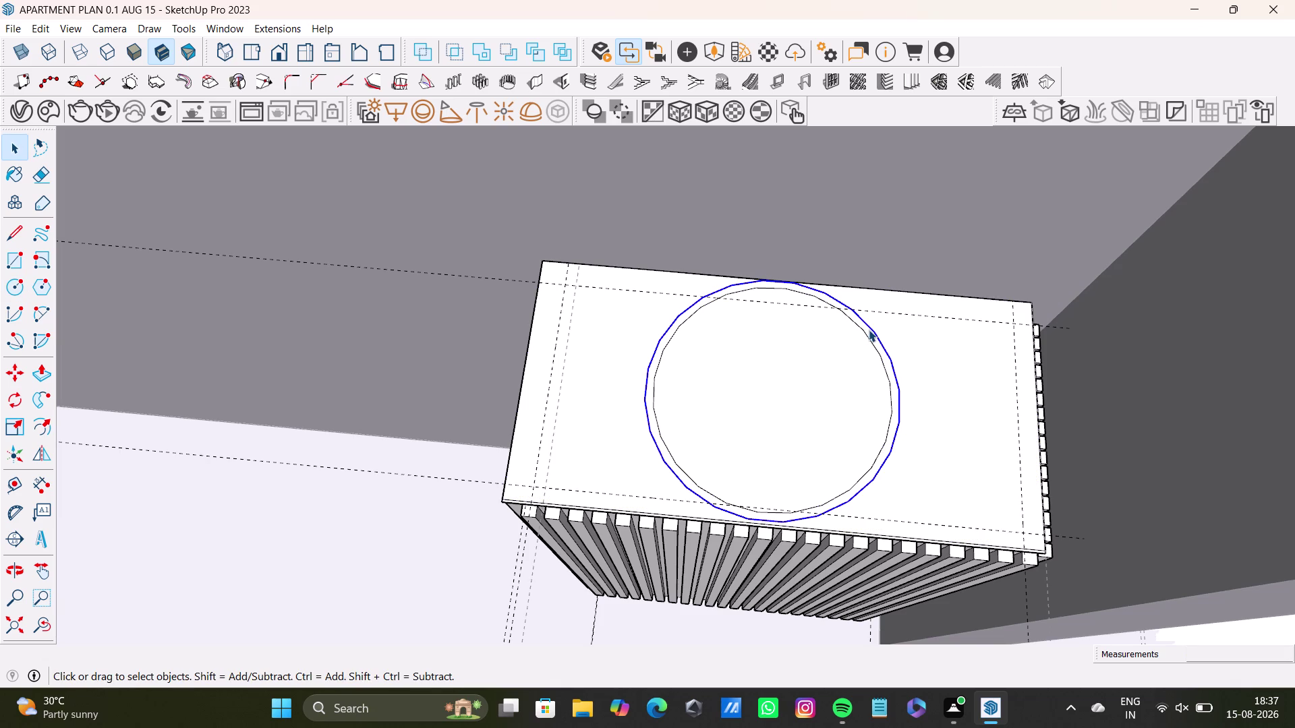
scroll(up, 3)
click(892, 384)
click(896, 387)
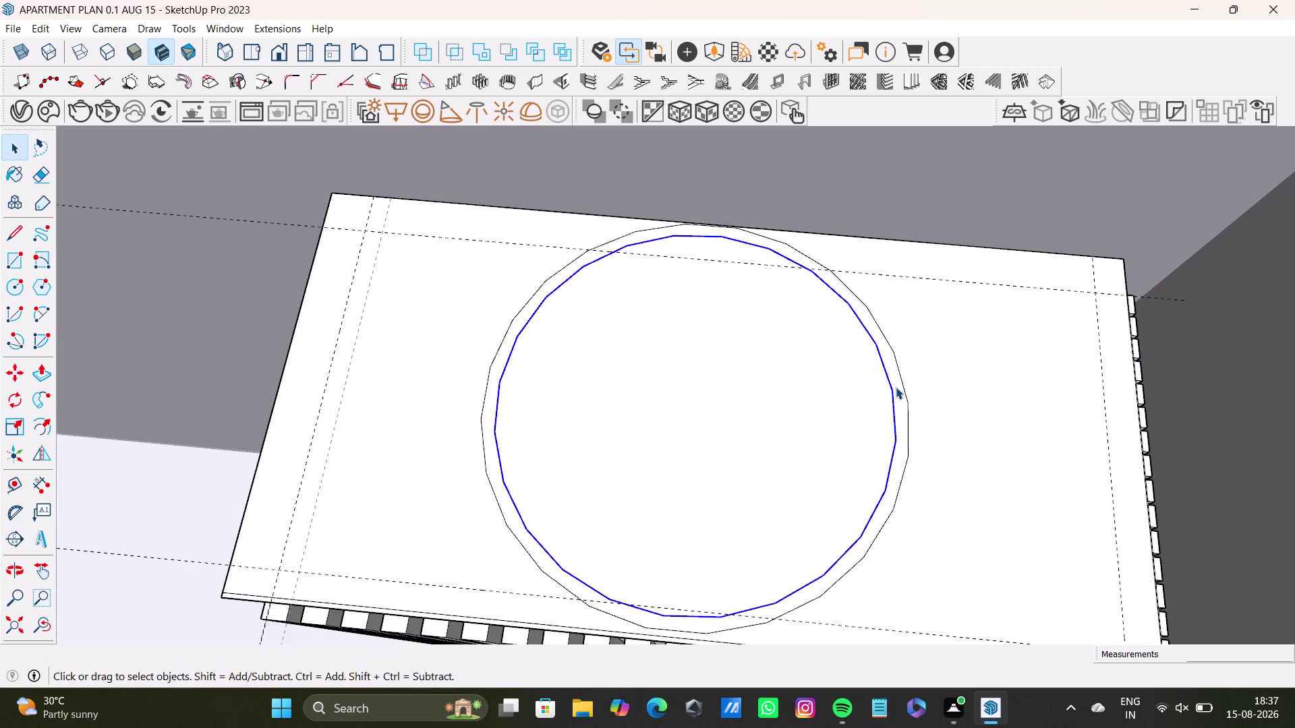
key(p)
click(896, 387)
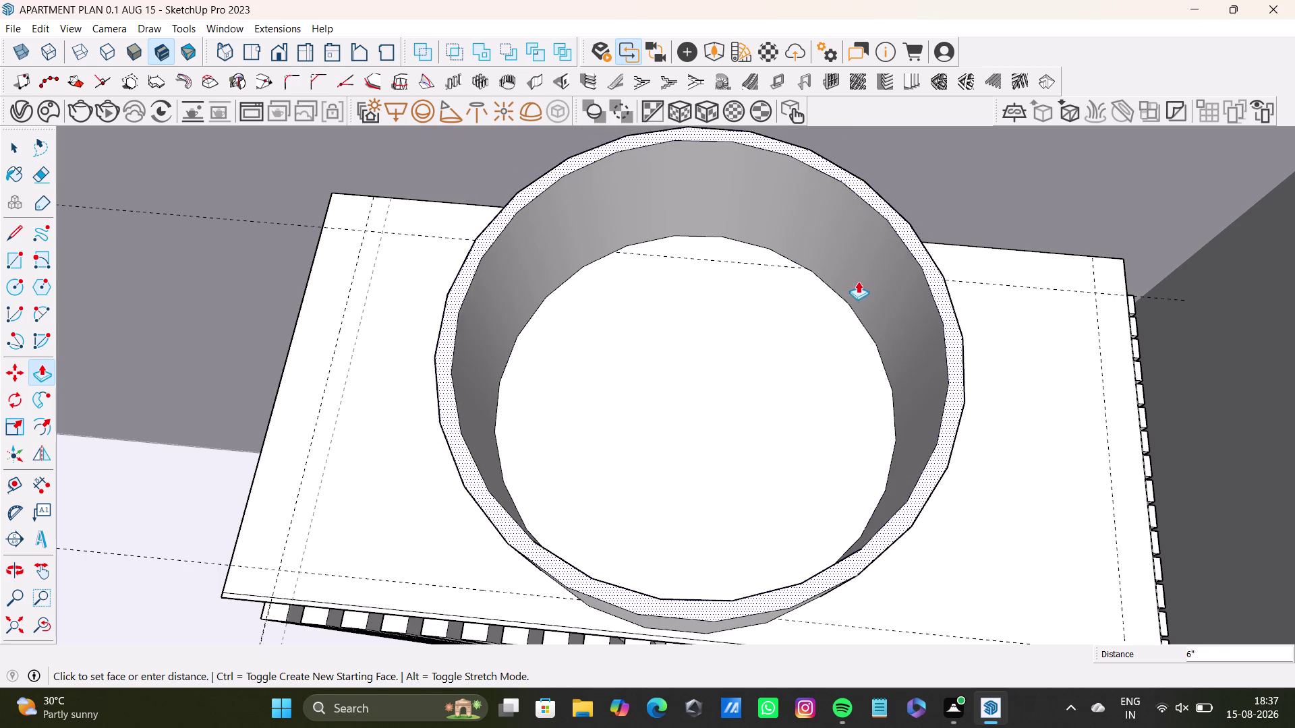
click(868, 308)
Orbit around the raised ring, leaving Scale without changes and clearing the selection.
middle_drag(817, 376, 987, 280)
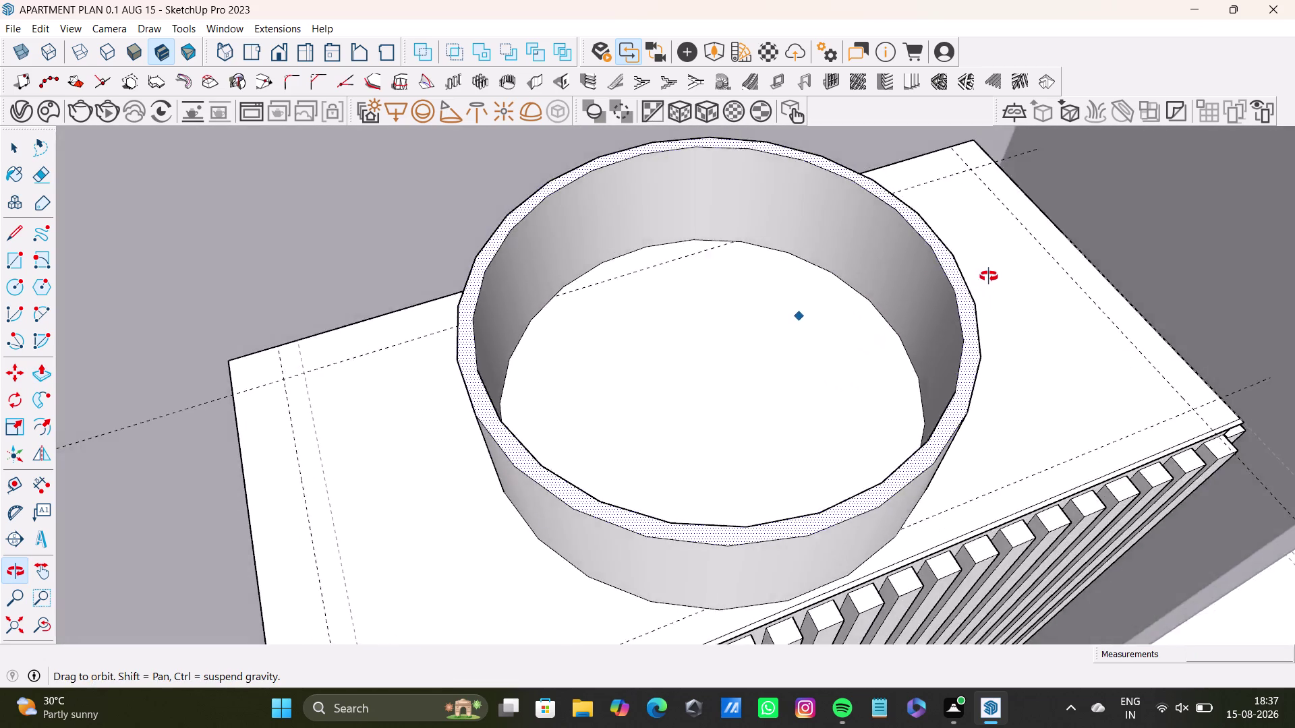
middle_drag(988, 280, 984, 226)
key(s)
middle_drag(479, 380, 611, 340)
key(space)
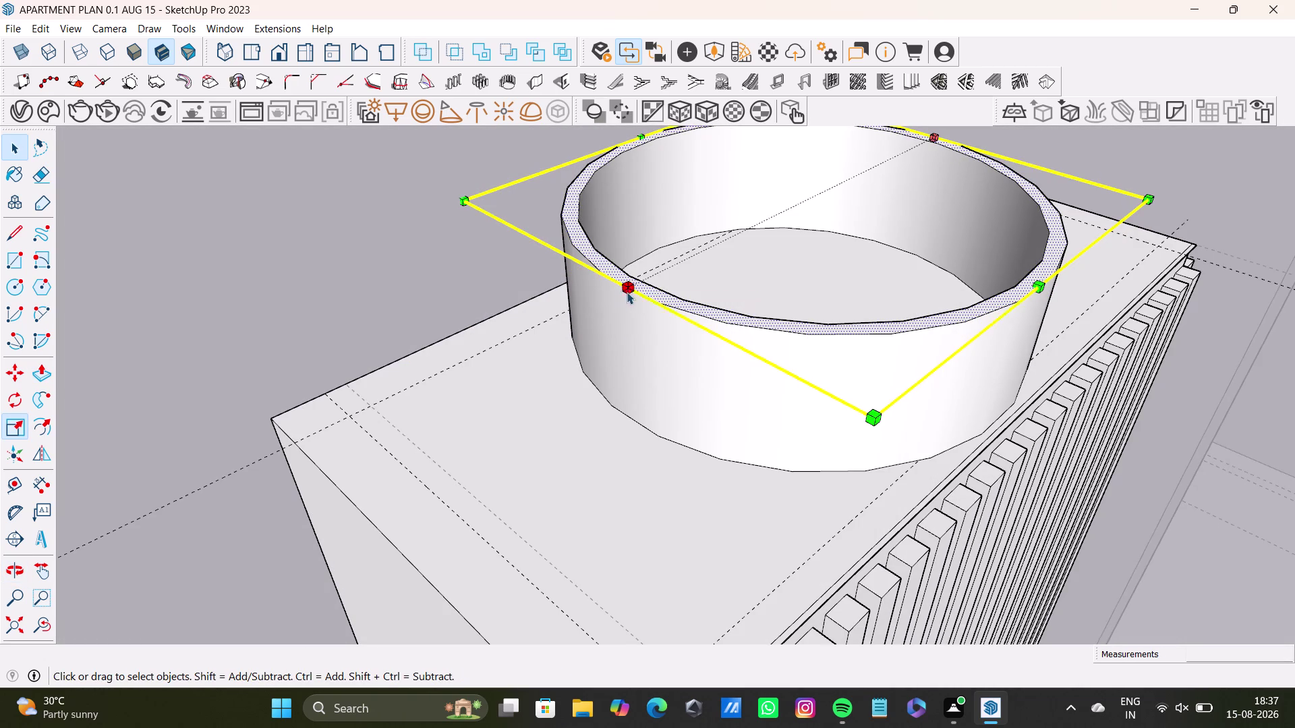
middle_drag(737, 418, 538, 450)
key(space)
click(578, 418)
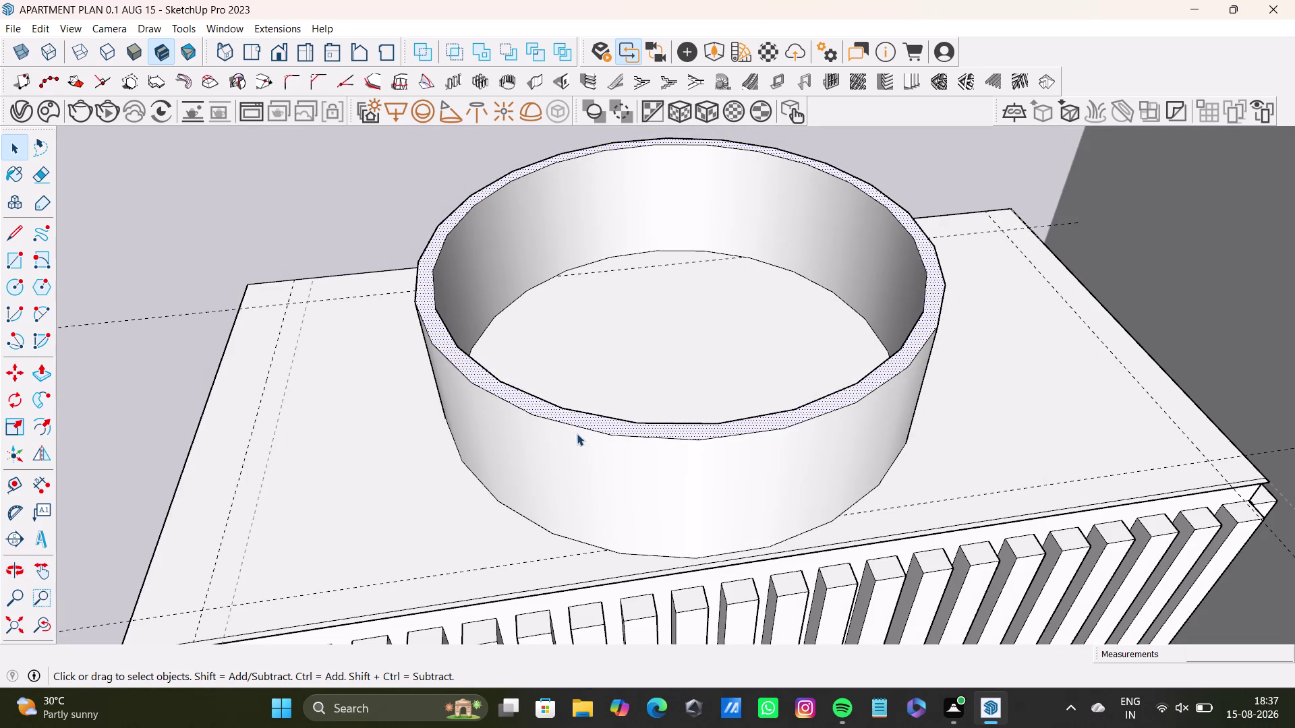
Select the ring's outer wall, inner wall and inner edges, inspecting it from the side.
double_click(577, 437)
click(580, 220)
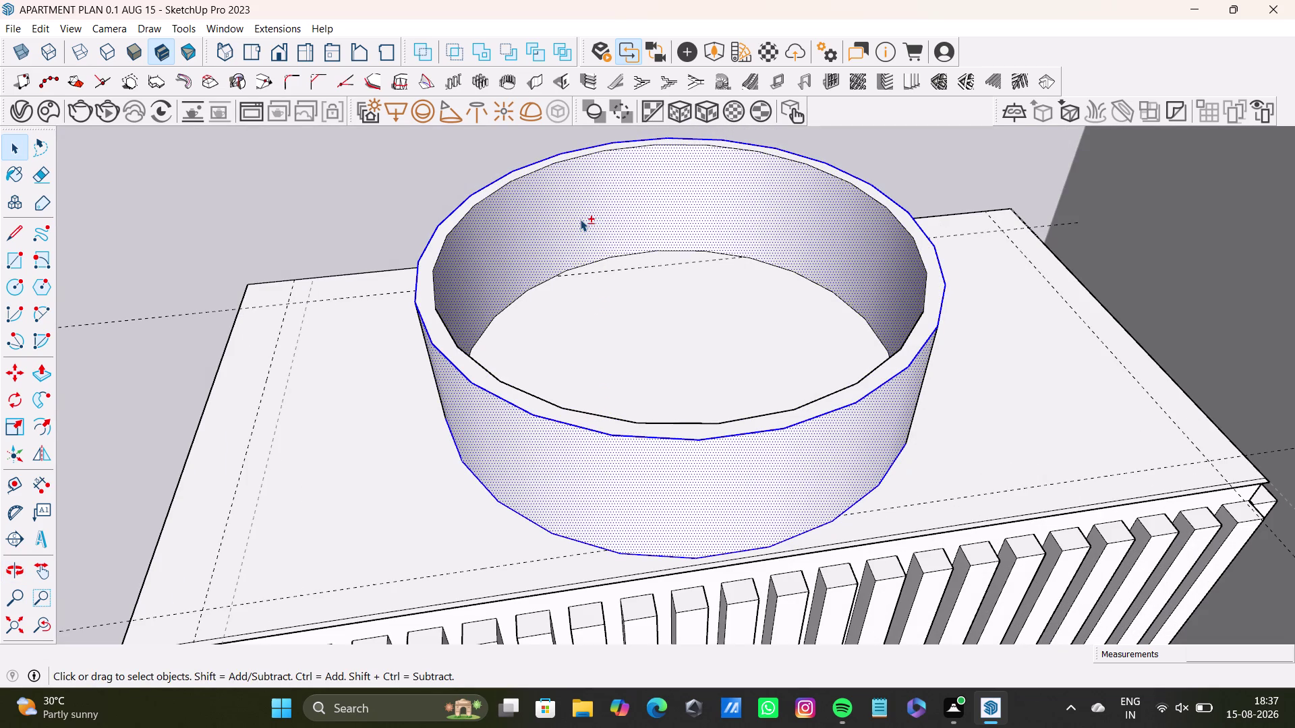
click(580, 219)
click(428, 269)
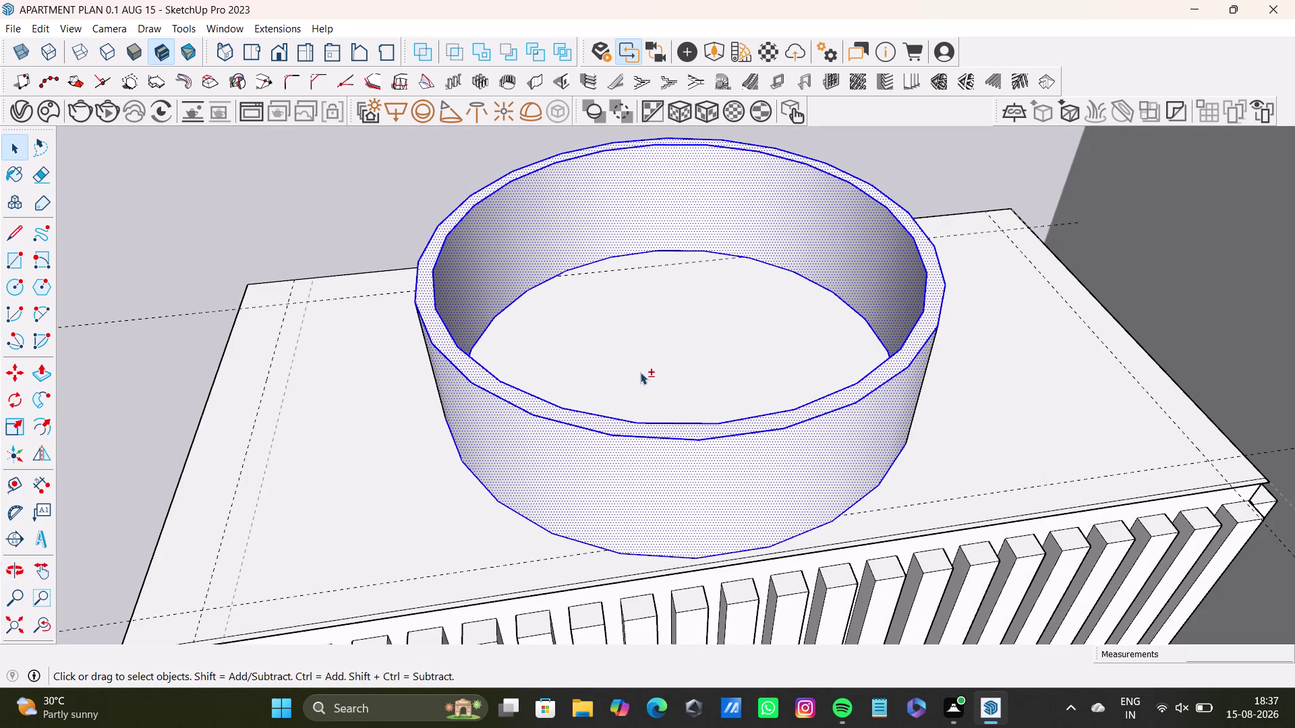
middle_drag(640, 372, 792, 361)
middle_drag(793, 361, 653, 325)
middle_drag(737, 359, 517, 211)
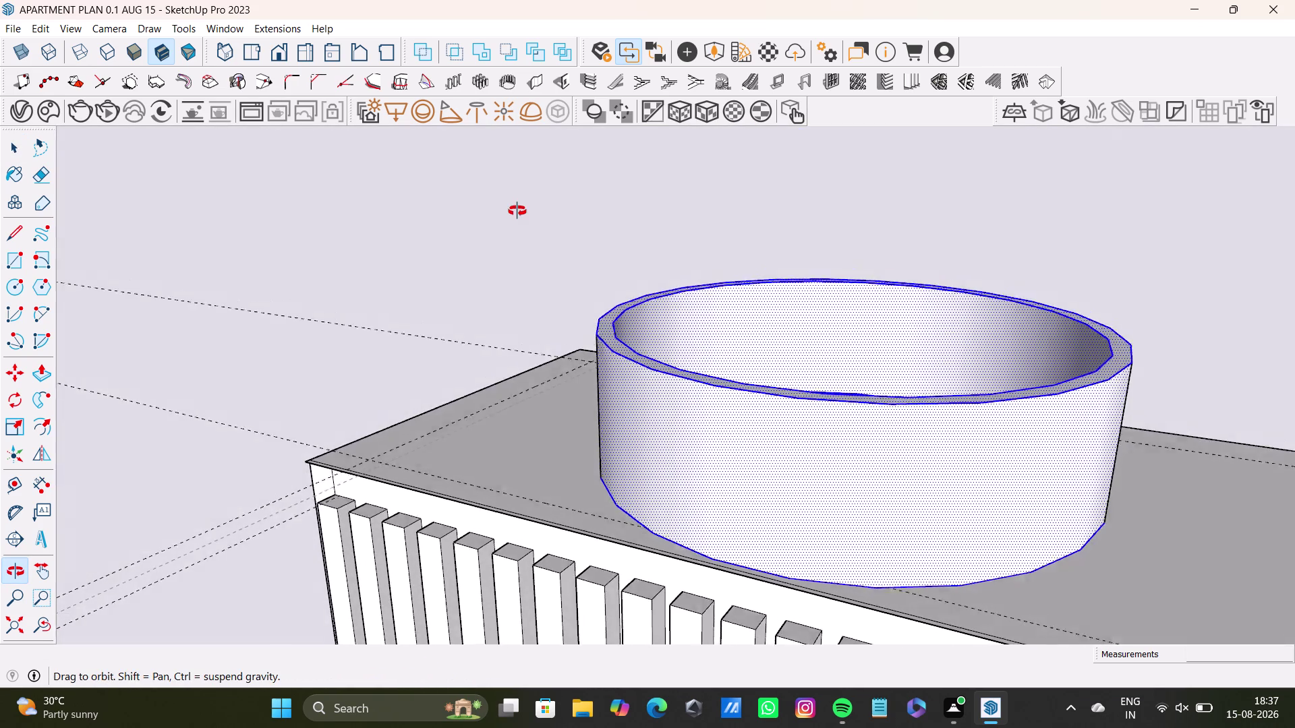
middle_drag(517, 211, 518, 200)
middle_drag(513, 195, 426, 203)
middle_drag(646, 431, 842, 490)
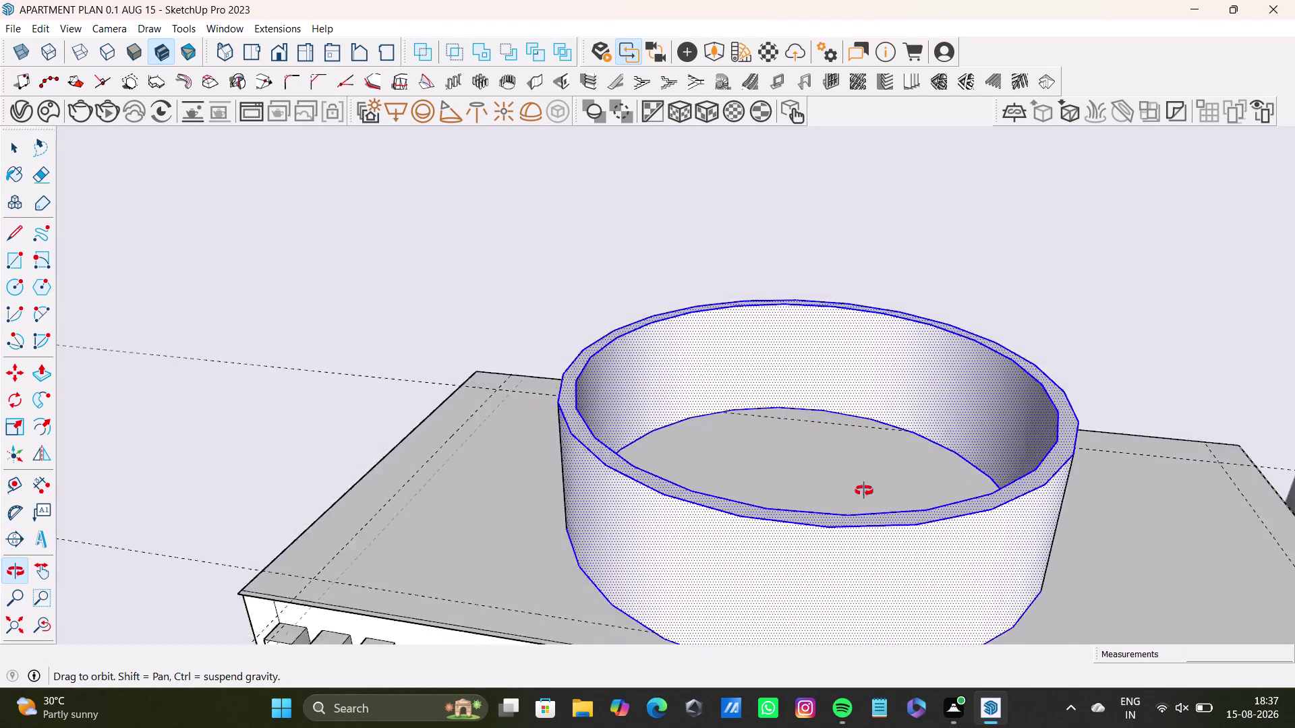
middle_drag(842, 490, 901, 350)
middle_drag(901, 379, 908, 403)
Scale the ring slightly wider to fit the block's top face and check the fit.
key(s)
middle_drag(631, 393, 692, 562)
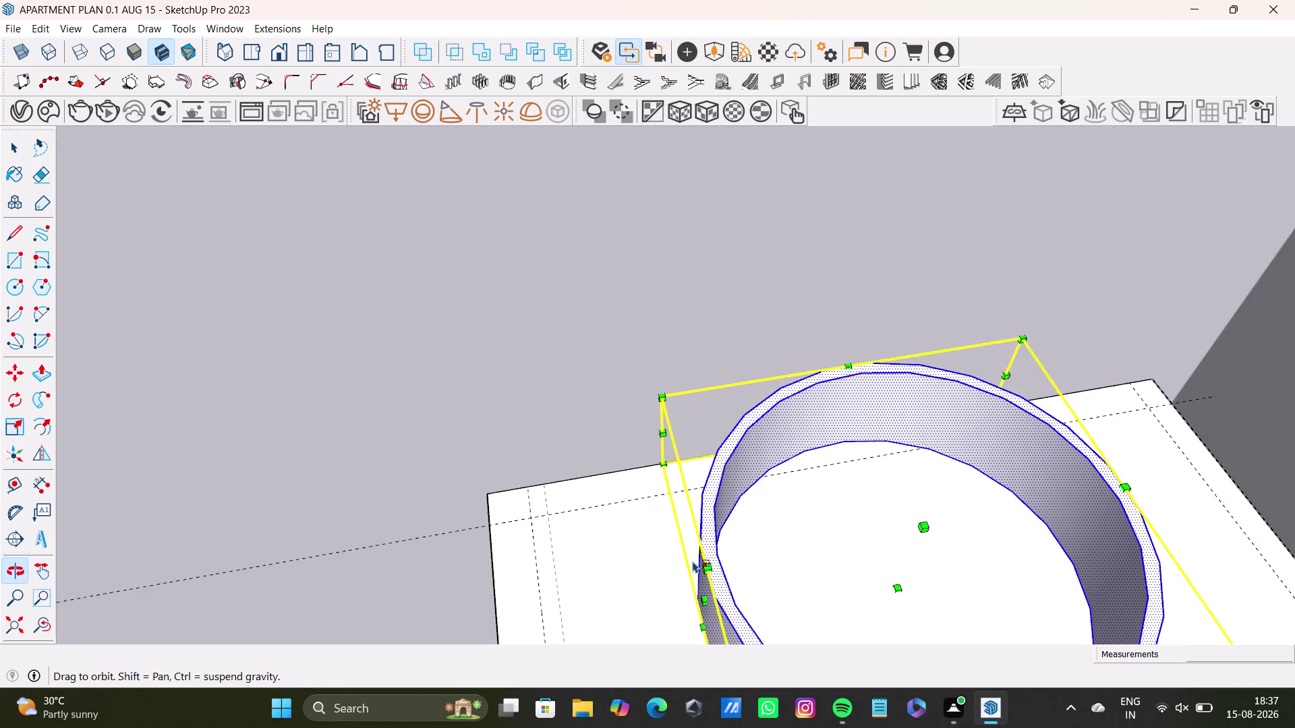
middle_drag(711, 550, 699, 371)
drag(691, 430, 670, 433)
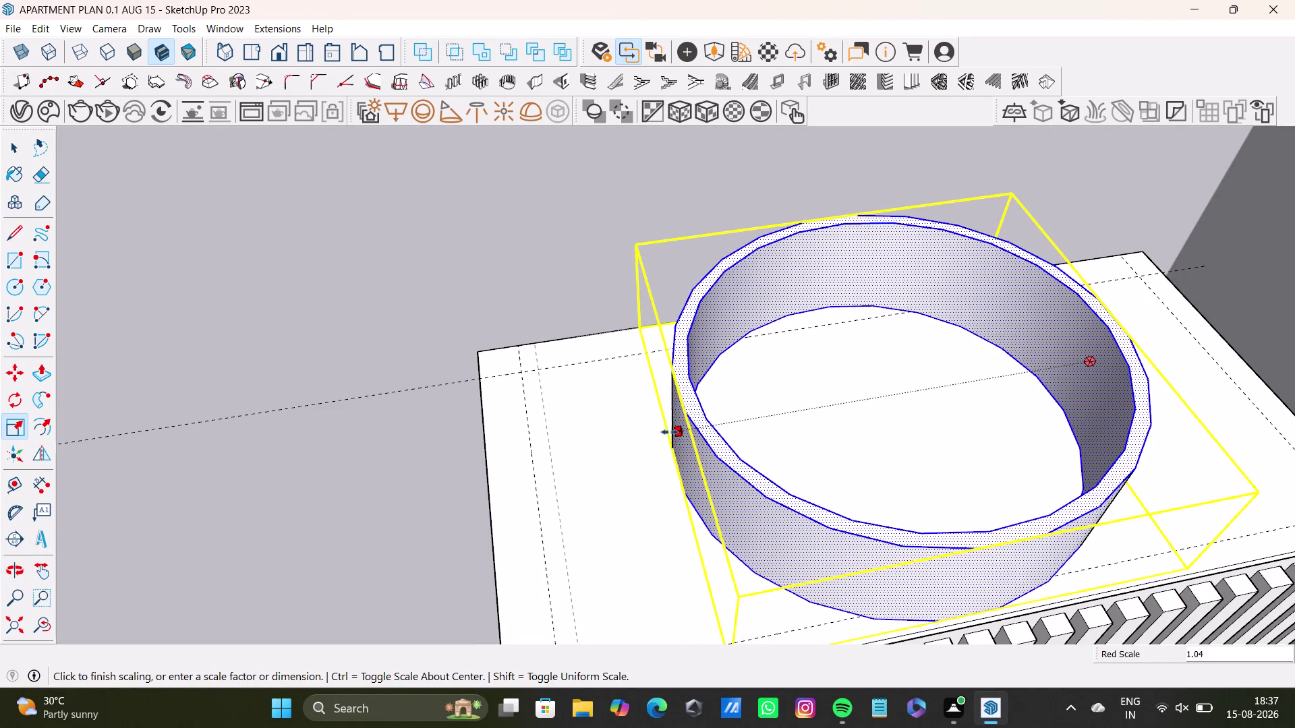
drag(670, 432, 588, 426)
middle_drag(1098, 390, 808, 279)
drag(842, 377, 934, 416)
middle_drag(810, 425, 1052, 488)
scroll(down, 3)
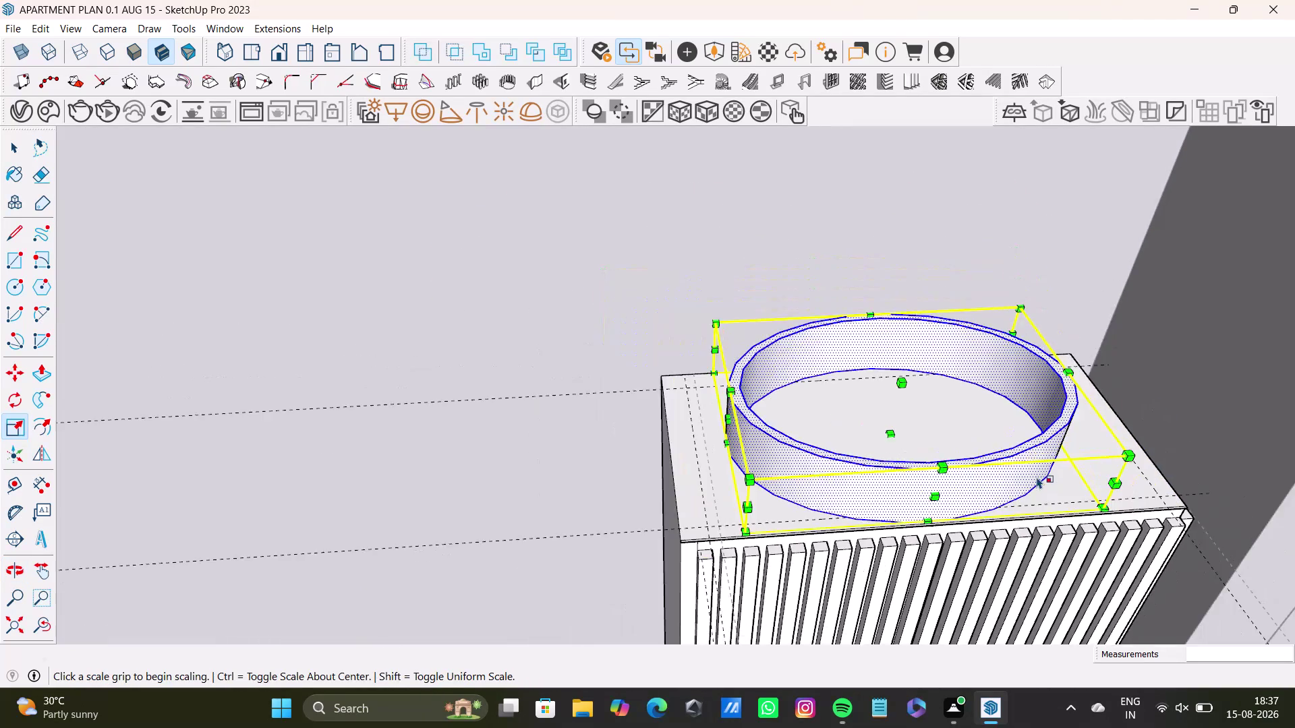
scroll(down, 3)
click(38, 621)
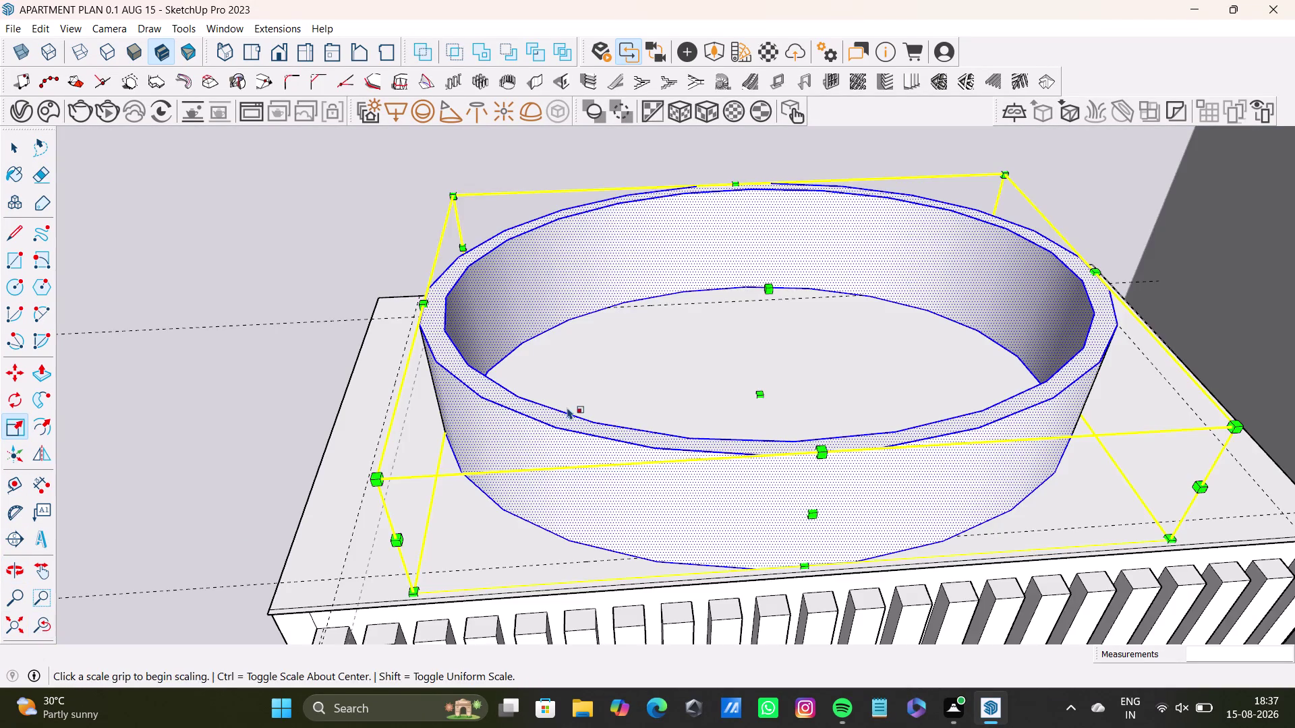
middle_drag(576, 414, 573, 520)
scroll(down, 3)
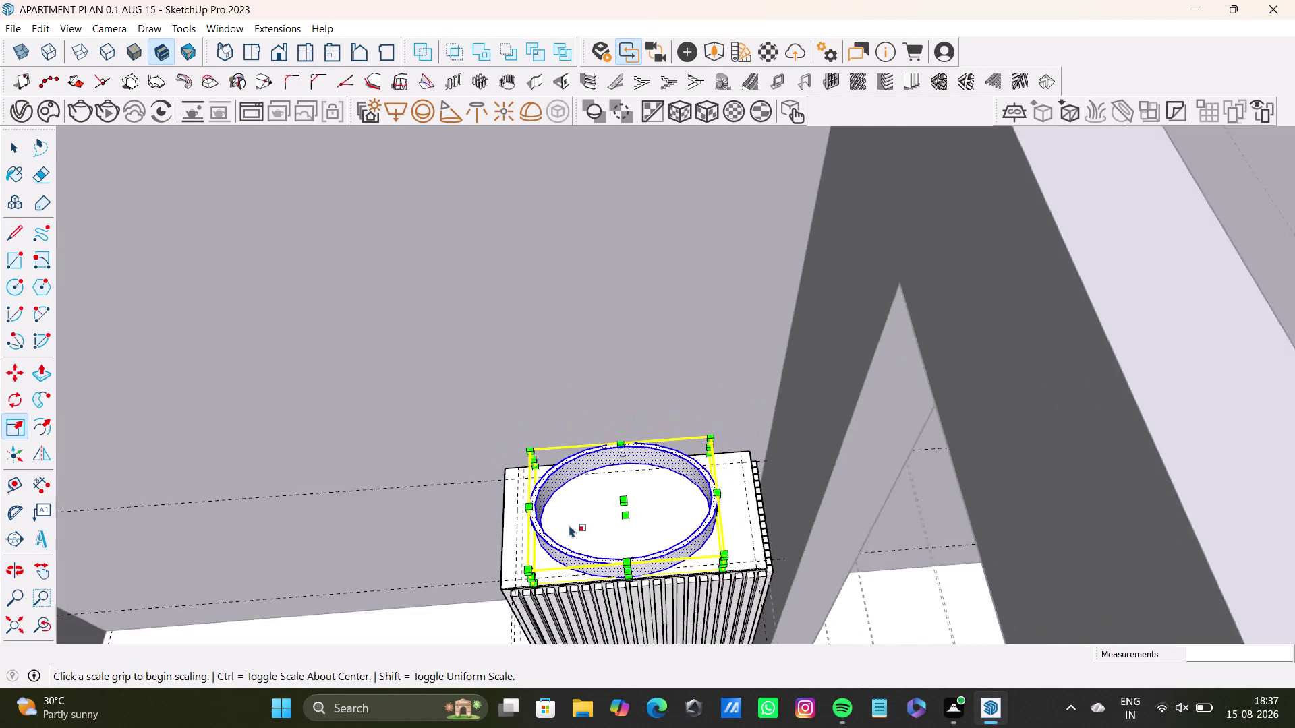
middle_drag(569, 525, 656, 344)
middle_drag(656, 346, 639, 516)
middle_drag(667, 277, 667, 519)
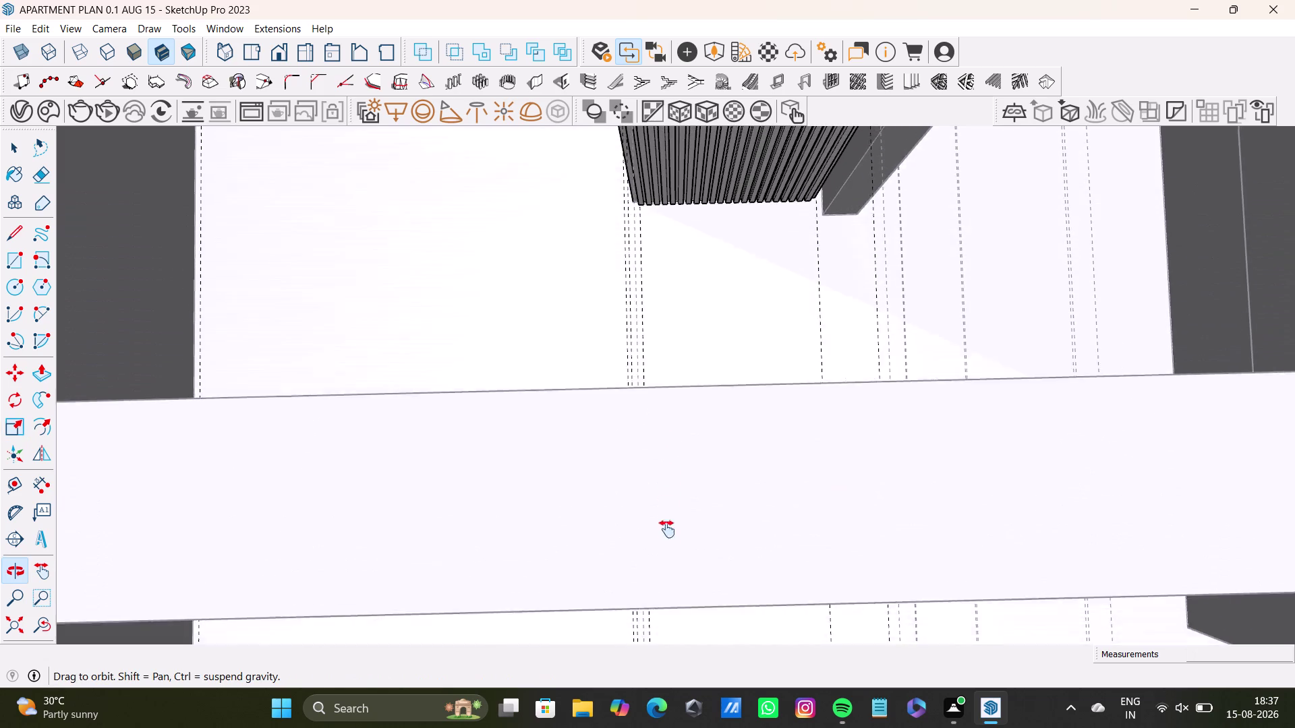
middle_drag(667, 519, 667, 555)
scroll(down, 3)
middle_drag(685, 251, 712, 465)
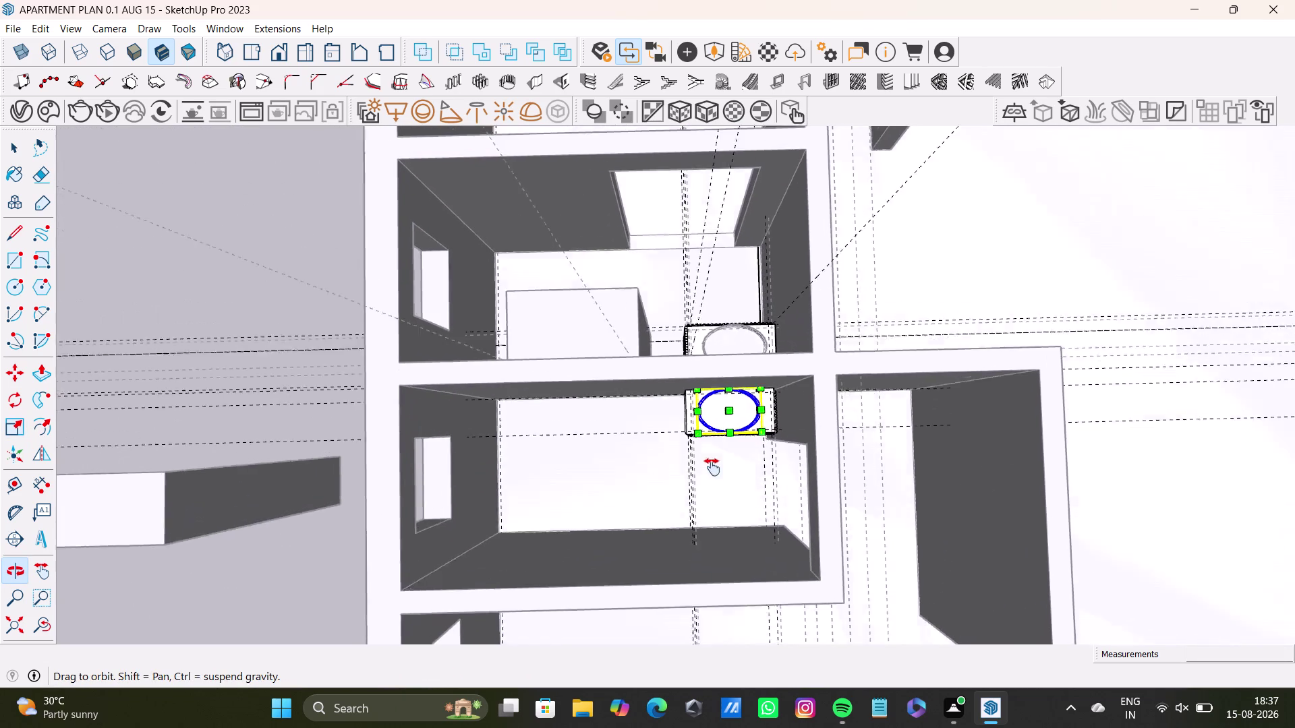
middle_drag(712, 465, 713, 468)
middle_drag(715, 460, 442, 358)
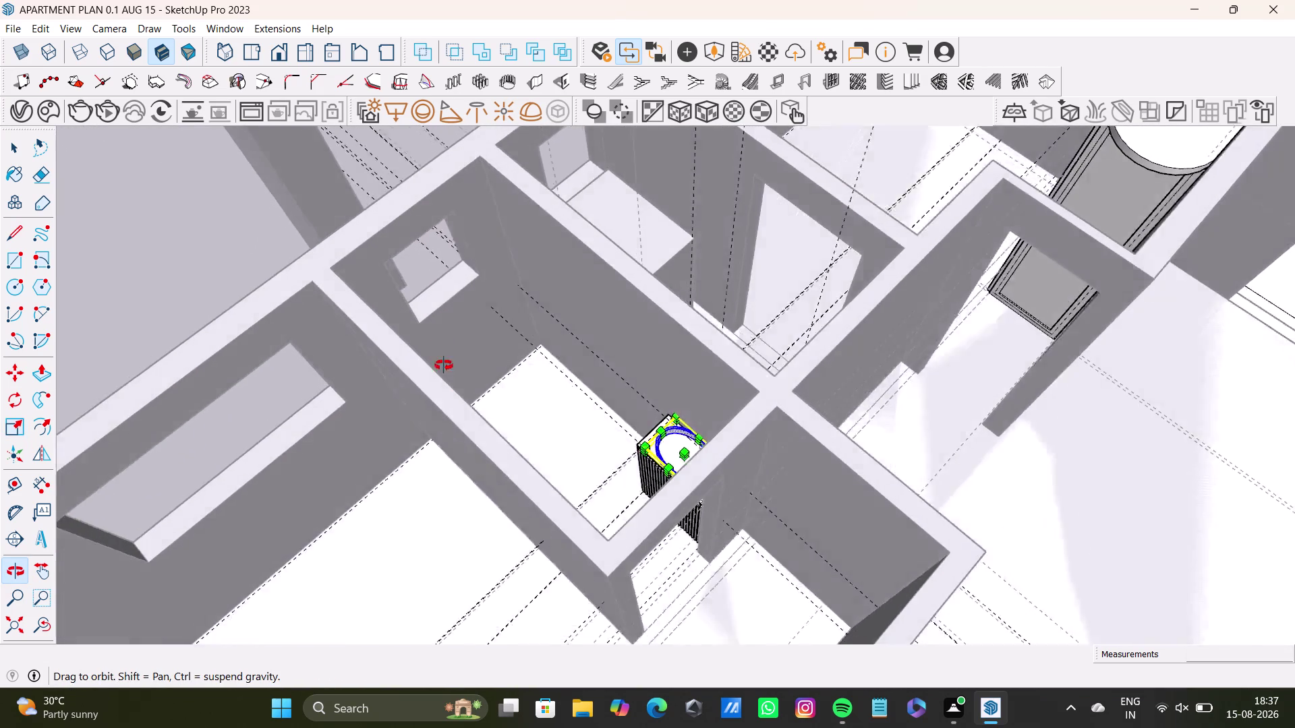
middle_drag(442, 358, 741, 403)
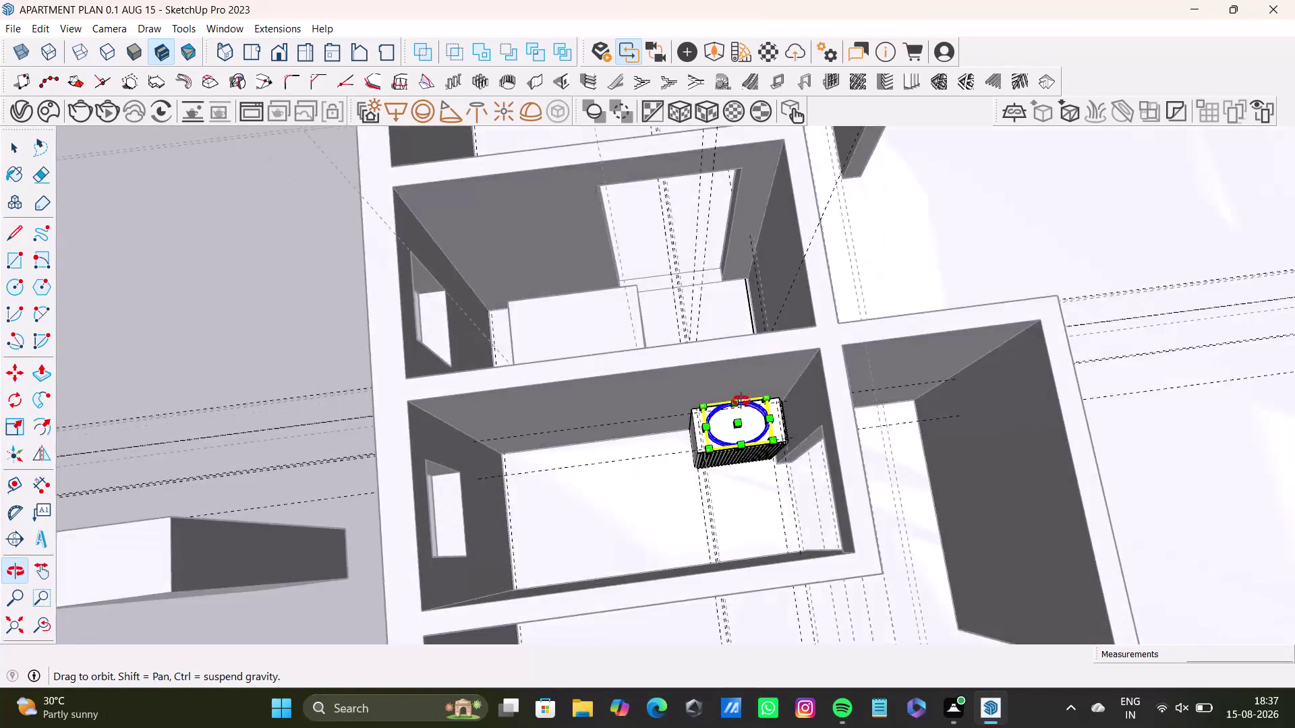
middle_drag(741, 402, 740, 389)
key(space)
click(983, 216)
scroll(up, 3)
middle_drag(764, 405, 727, 376)
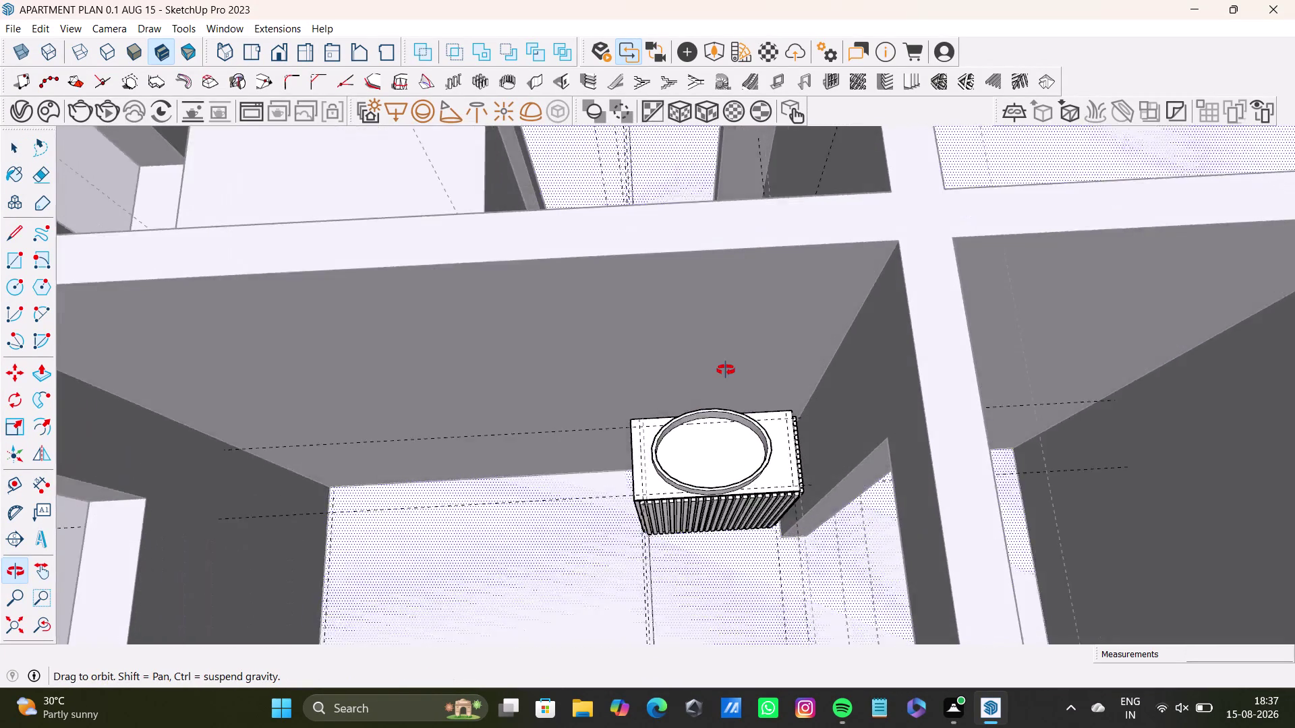
middle_drag(727, 377, 842, 413)
scroll(down, 3)
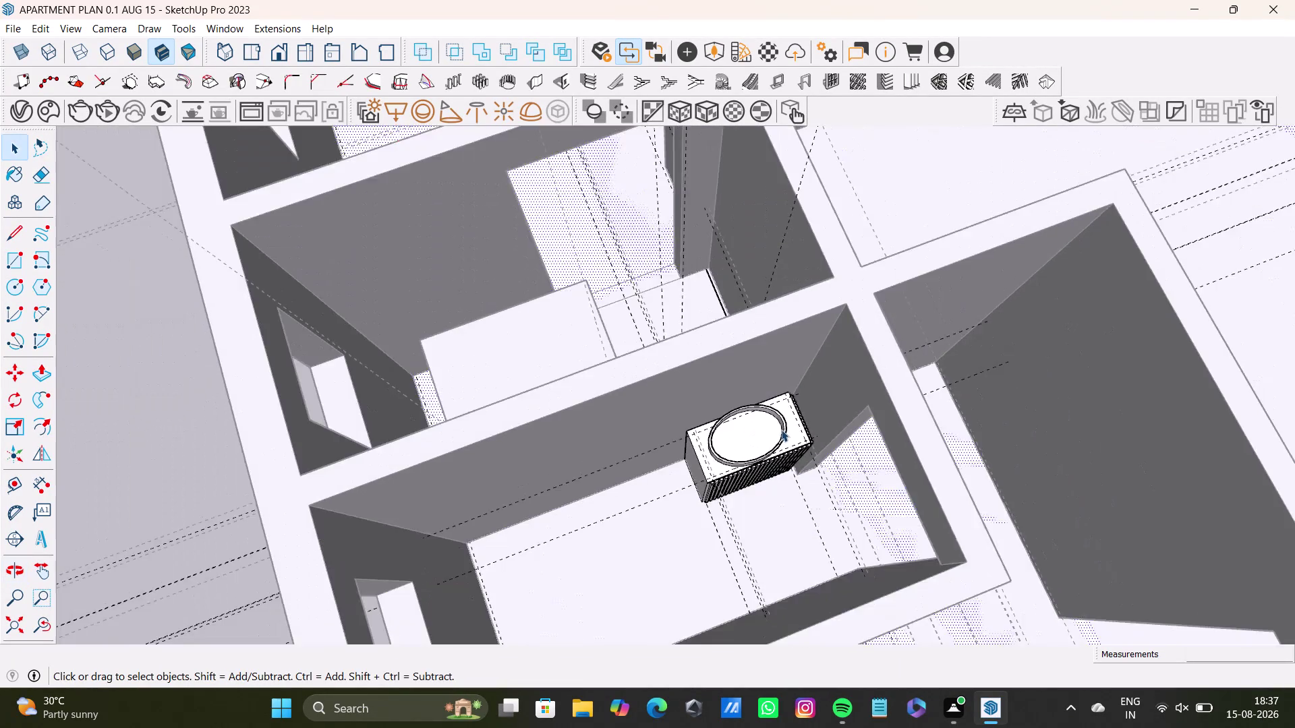
scroll(up, 3)
scroll(down, 3)
middle_drag(761, 419, 870, 274)
scroll(down, 3)
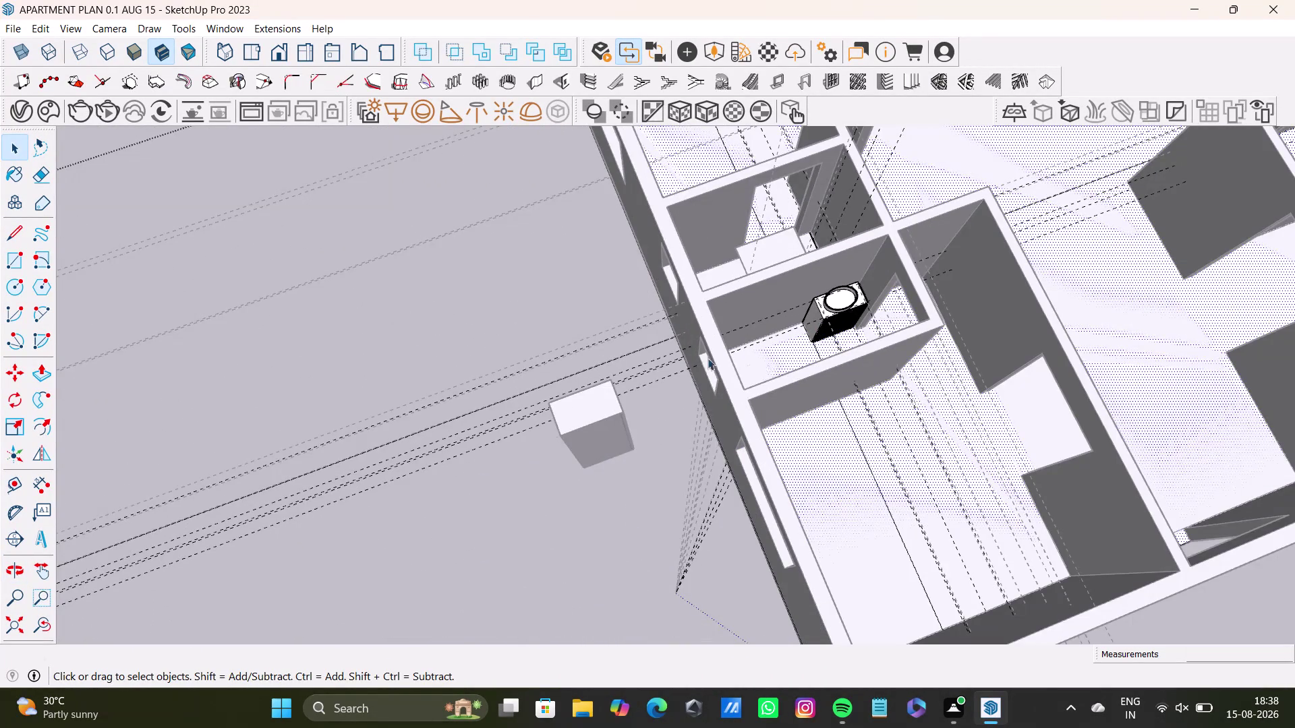
key(space)
click(659, 369)
scroll(up, 3)
triple_click(659, 431)
click(661, 431)
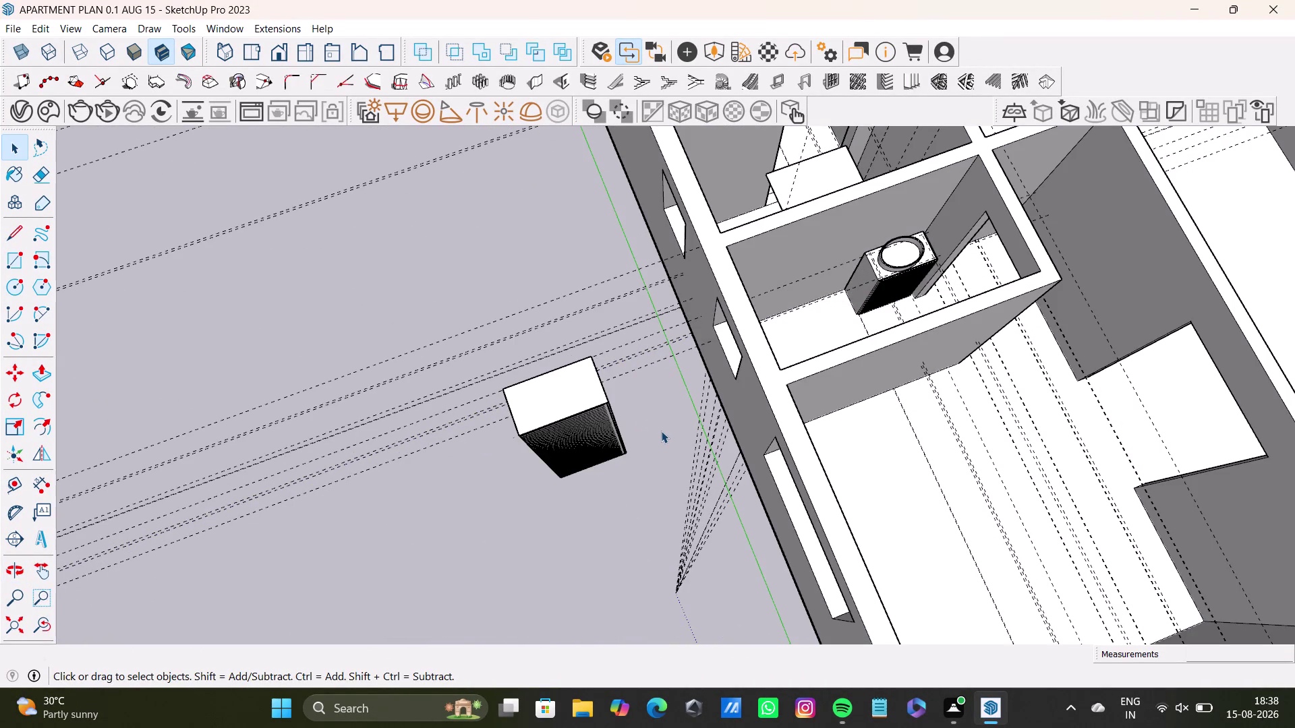
middle_drag(630, 441, 790, 263)
middle_drag(596, 479, 856, 461)
middle_drag(724, 410, 608, 421)
middle_drag(594, 452, 695, 486)
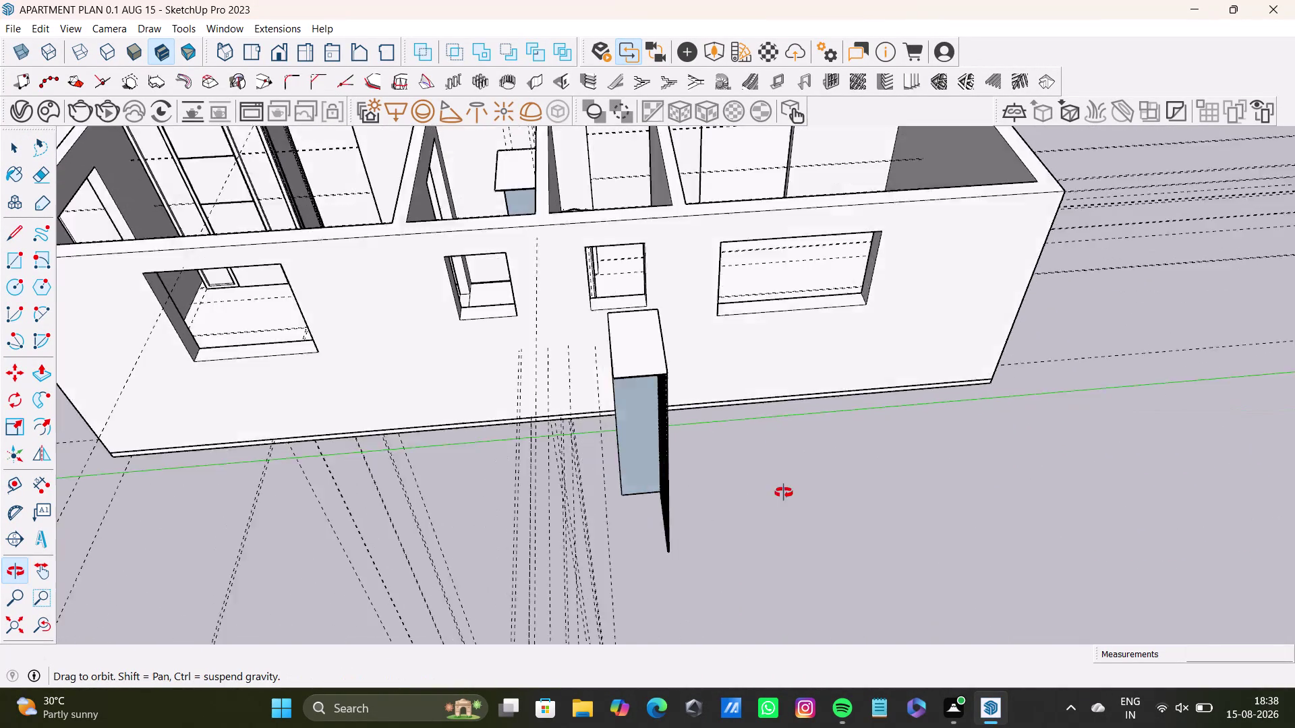
middle_drag(695, 485, 854, 427)
middle_drag(913, 426, 1026, 510)
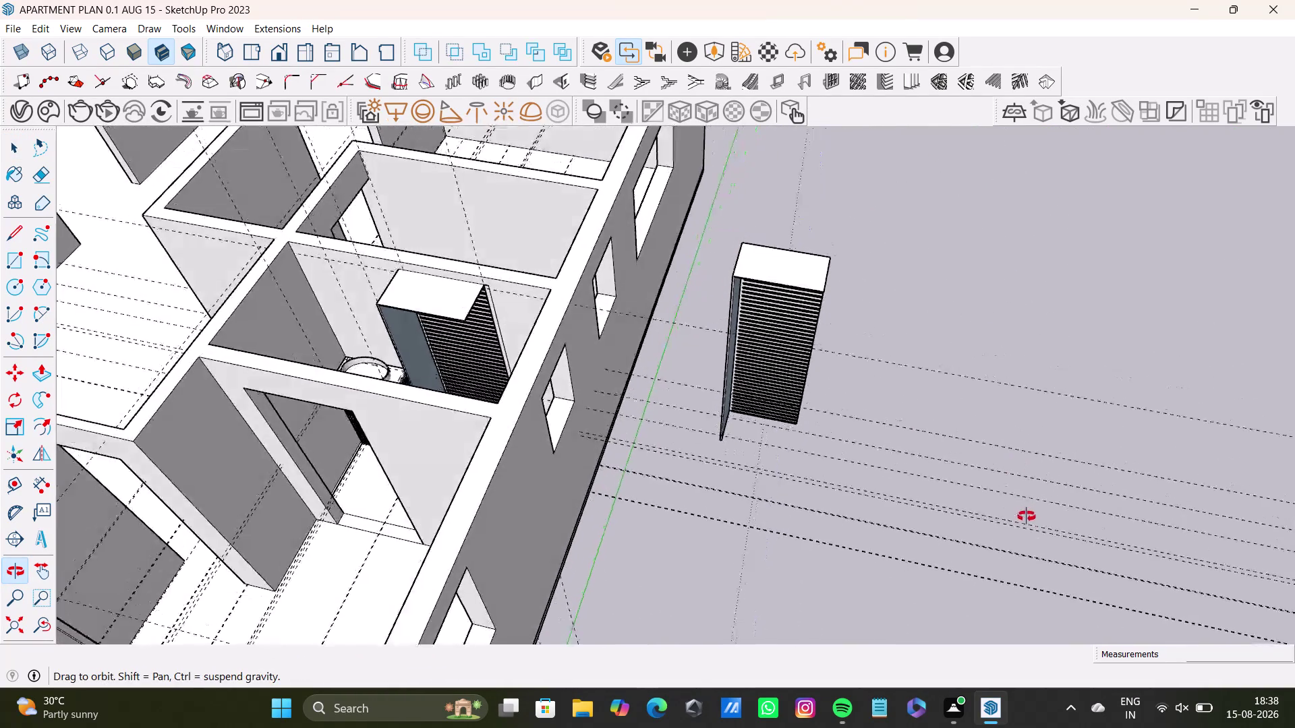
middle_drag(1026, 511, 1028, 531)
click(15, 21)
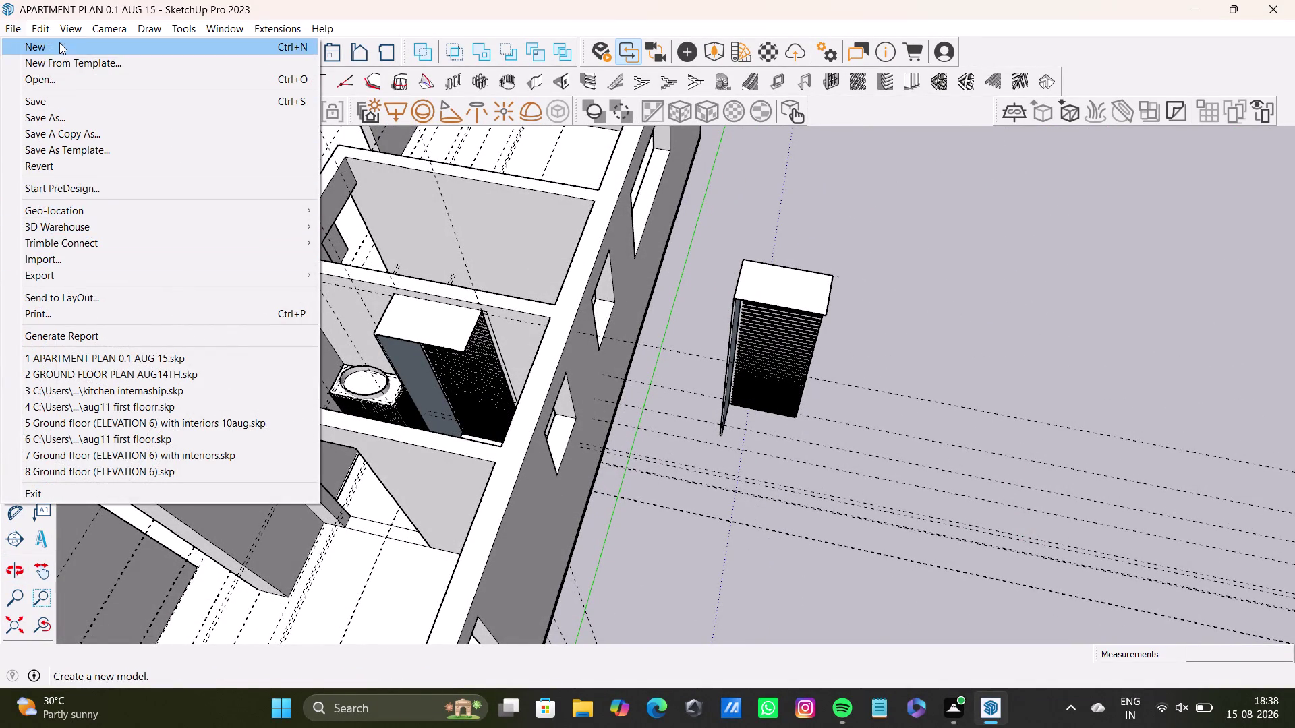
Dismiss the File menu and orbit the view toward the tall fluted panel outside.
click(74, 169)
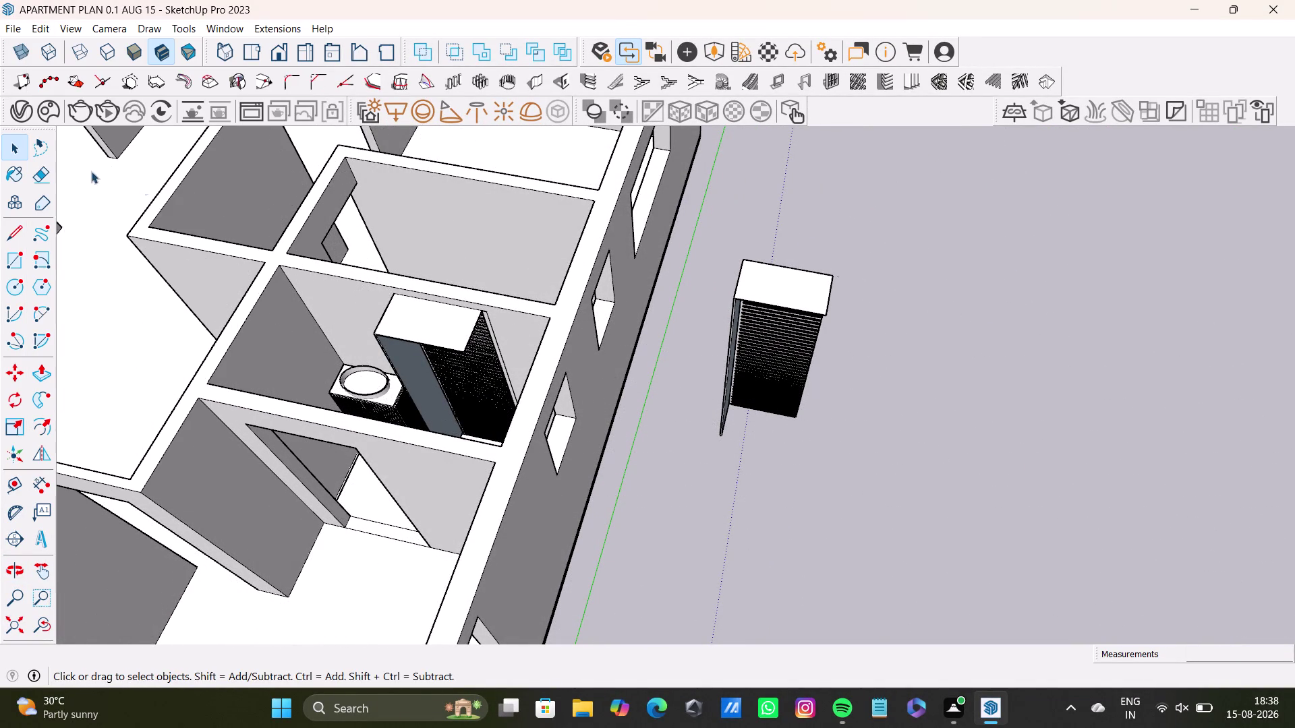
key(space)
middle_drag(633, 387, 575, 447)
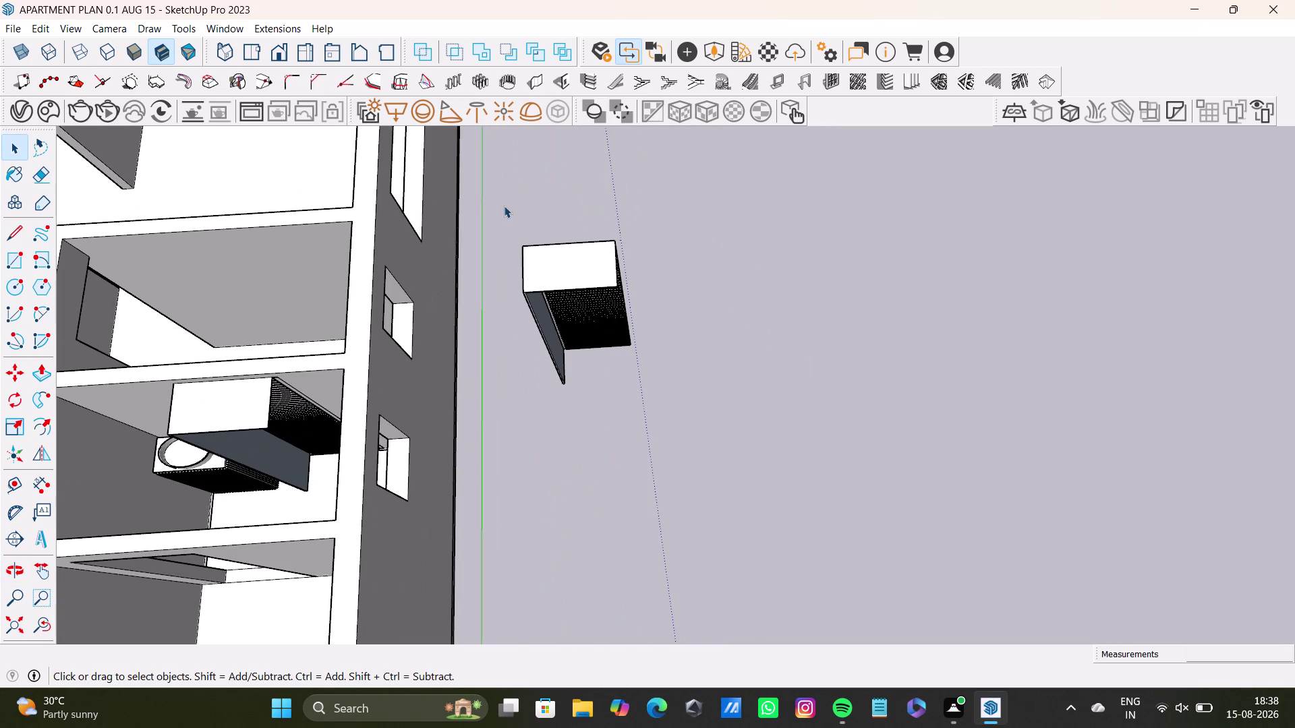
drag(504, 221, 691, 441)
middle_drag(690, 429, 533, 248)
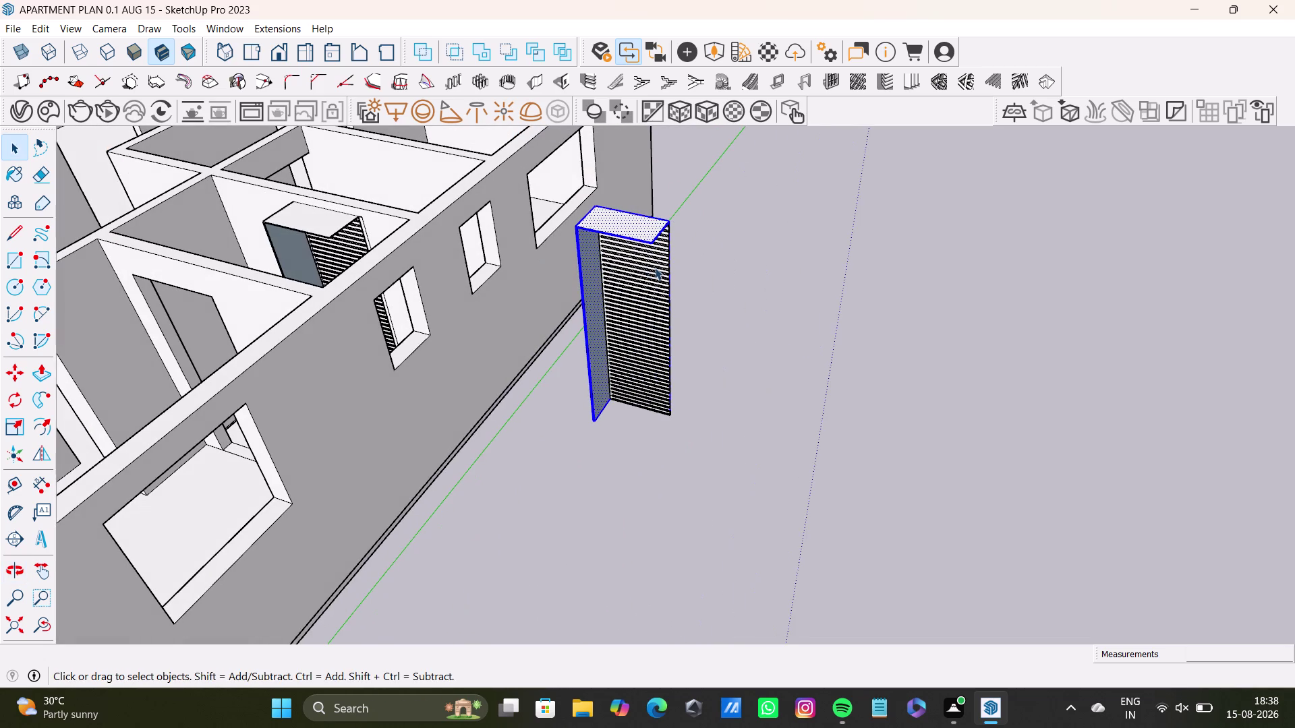
middle_drag(681, 338, 728, 284)
drag(534, 164, 758, 474)
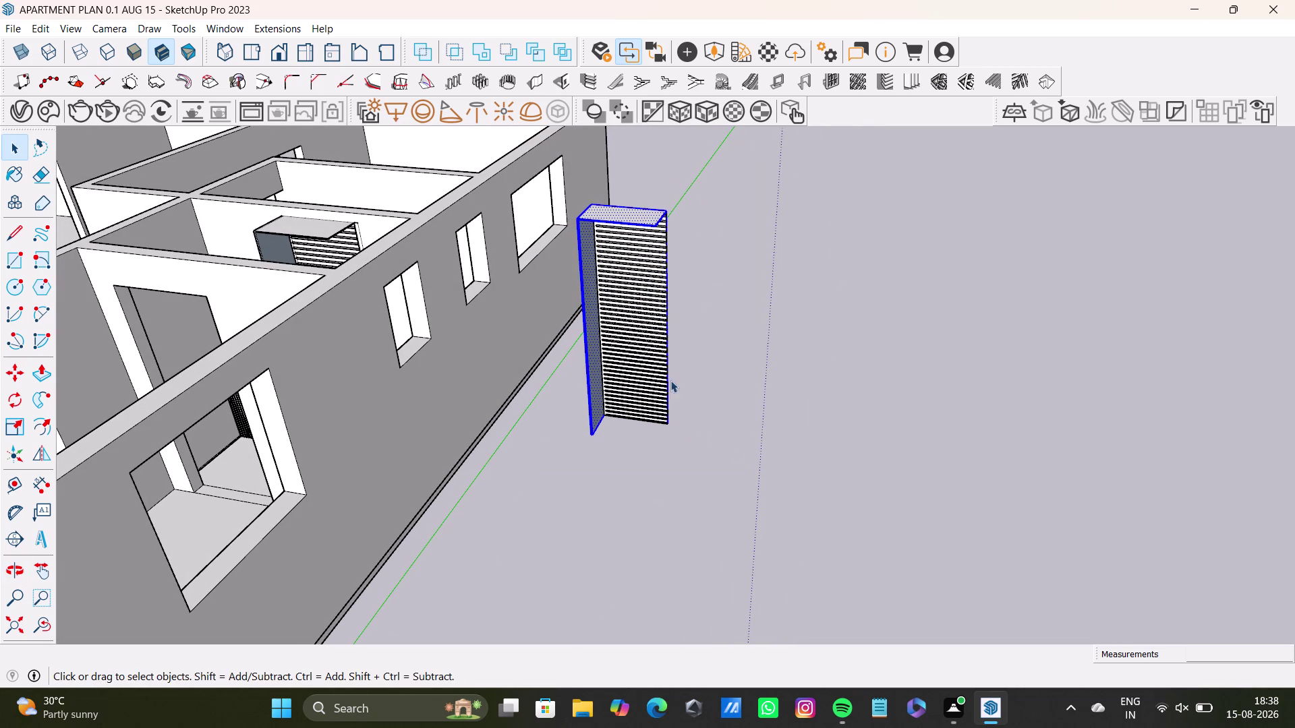
Select the whole tall fluted panel and bring up its context menu.
click(642, 335)
triple_click(644, 334)
click(644, 334)
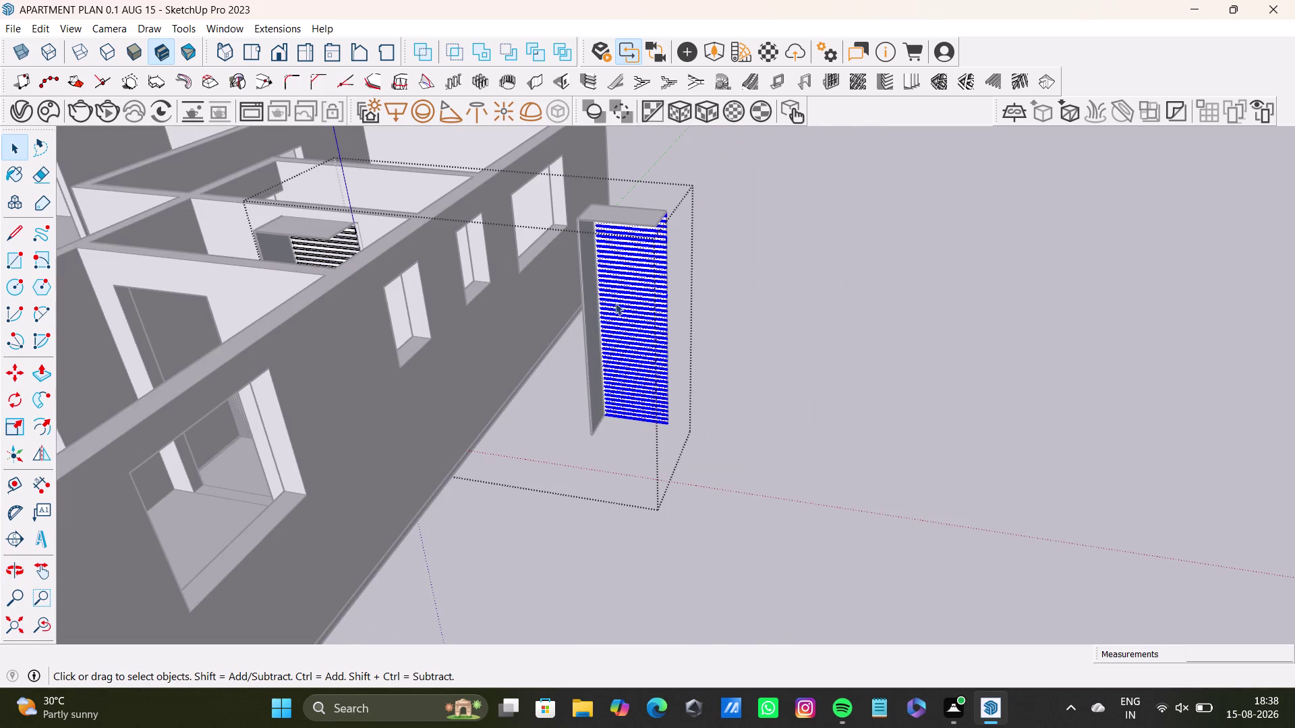
right_click(636, 300)
right_click(635, 300)
right_click(636, 300)
right_click(635, 300)
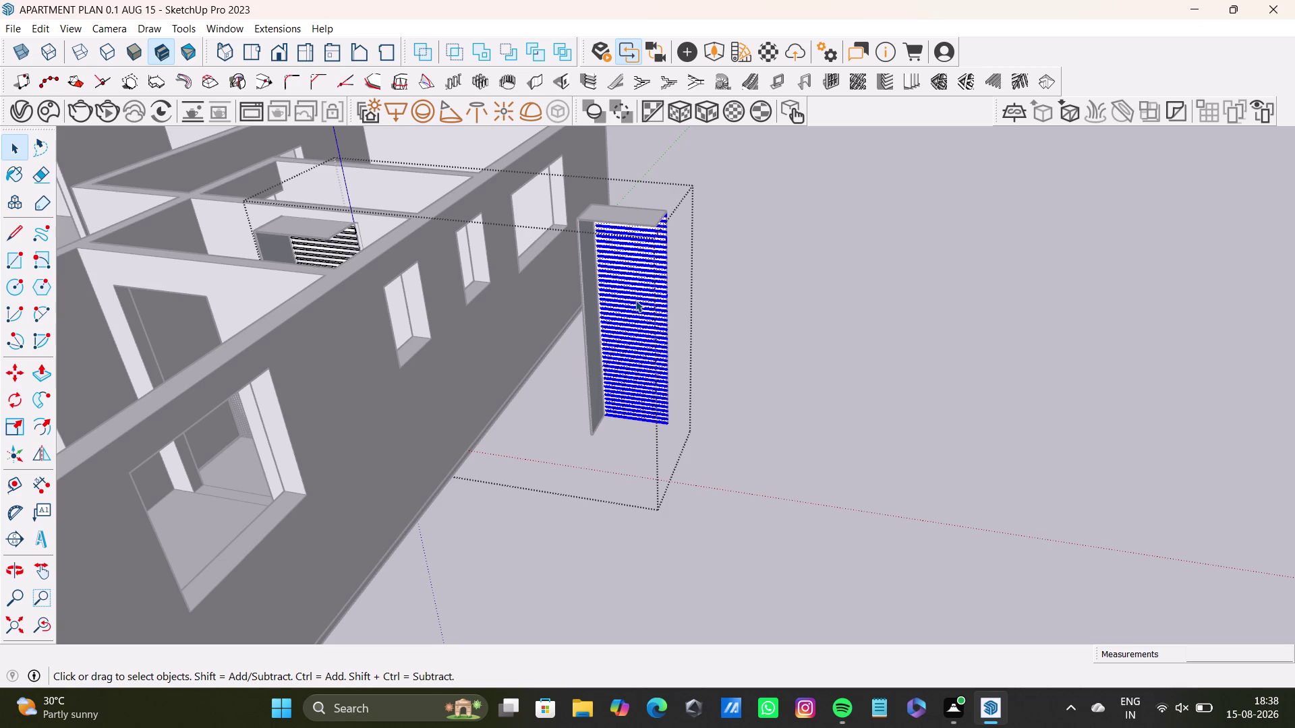
right_click(635, 300)
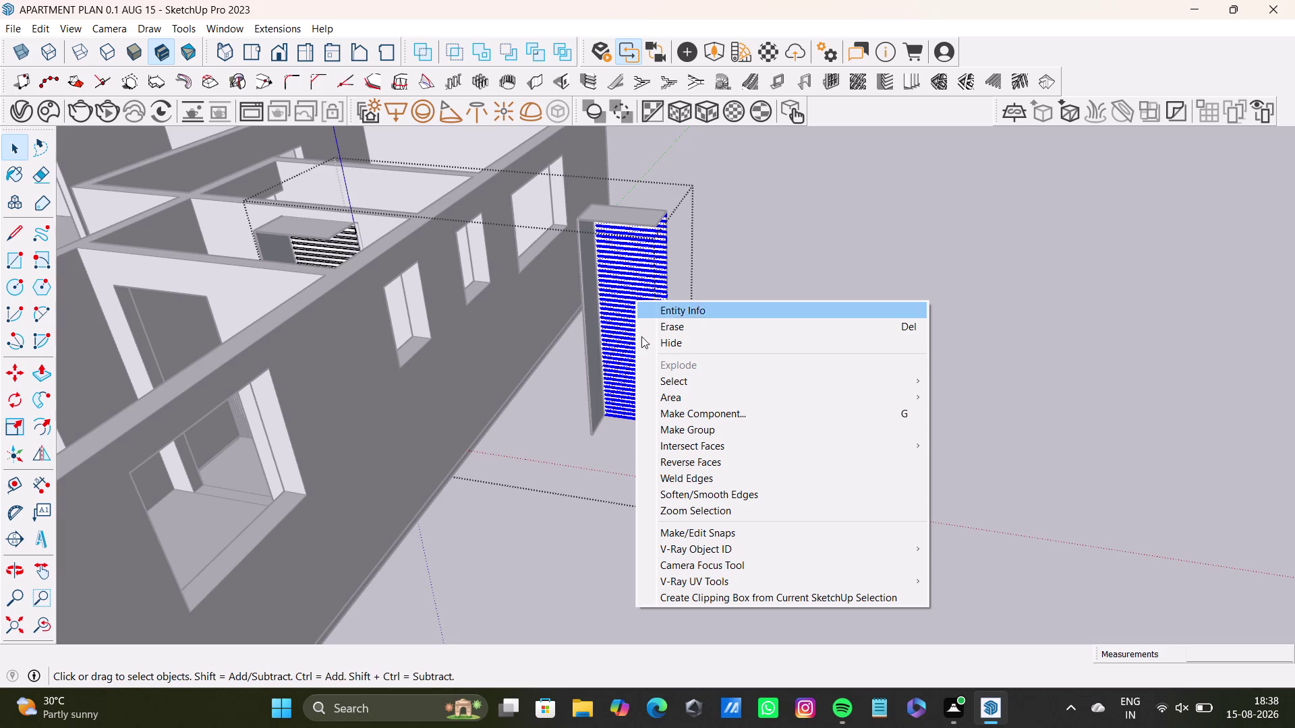
Try placing a snap point on the panel face, then cancel it.
click(724, 537)
click(743, 383)
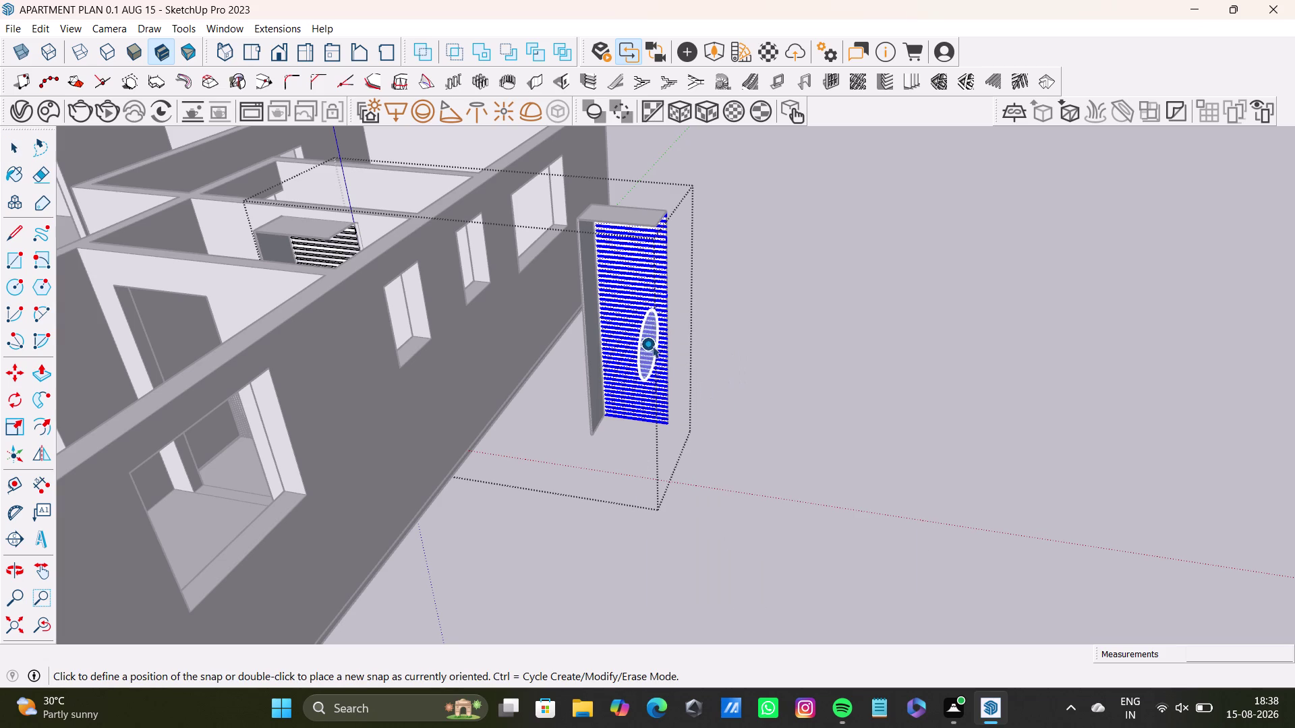
click(654, 345)
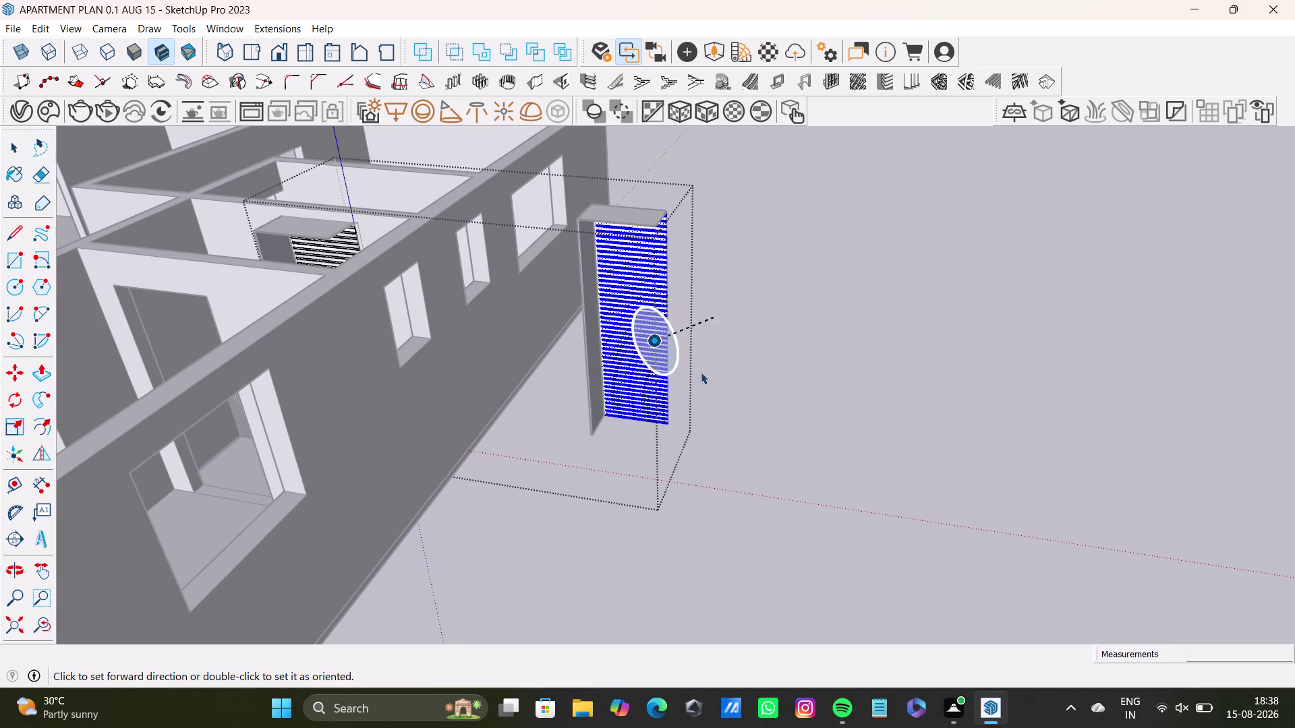
key(space)
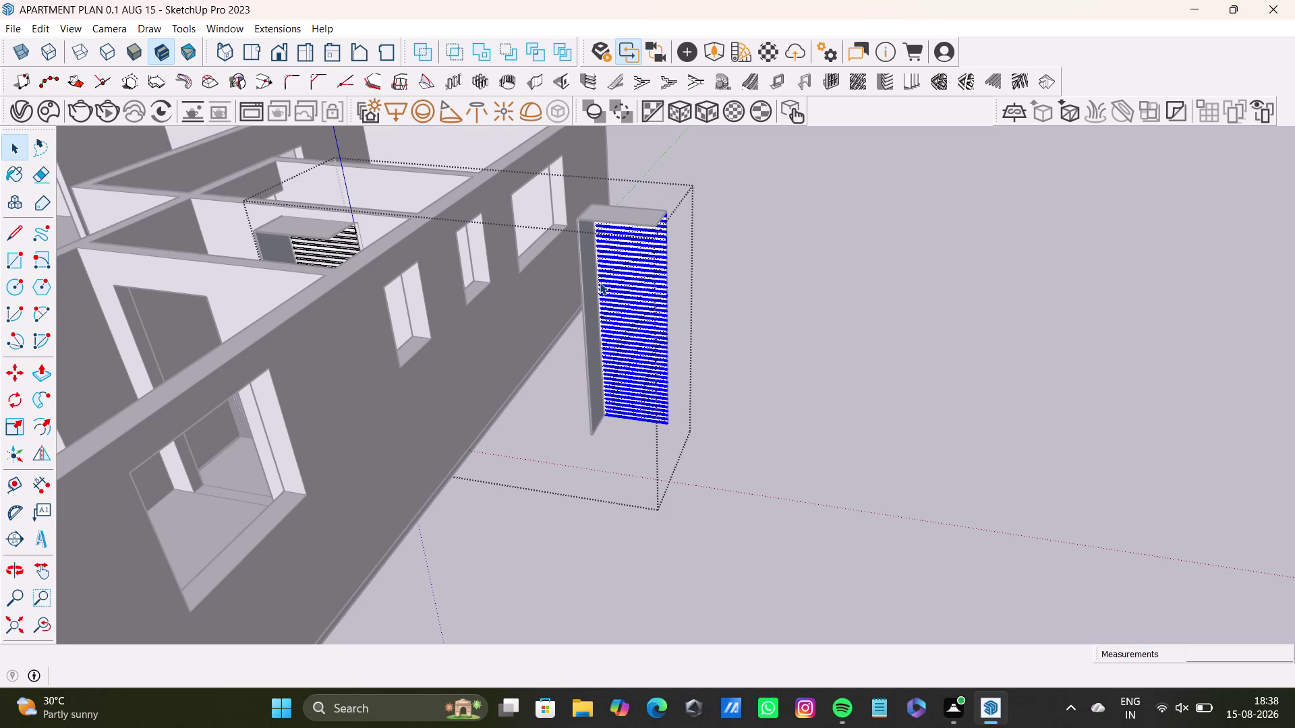